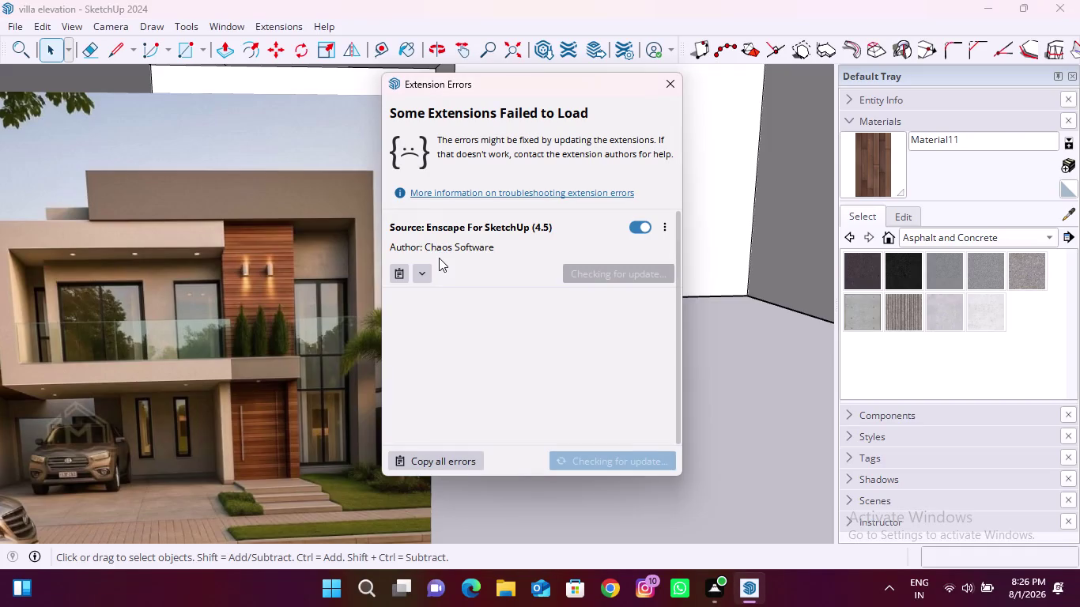
Dismiss the extension errors notice and zoom out to show the whole villa and its wooden door.
click(668, 77)
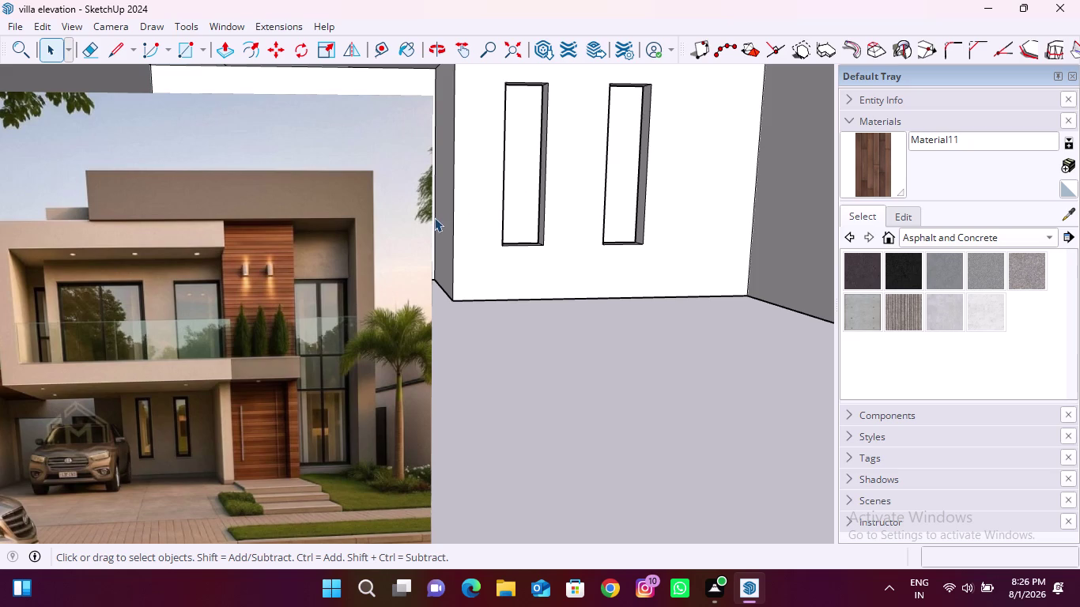
scroll(down, 3)
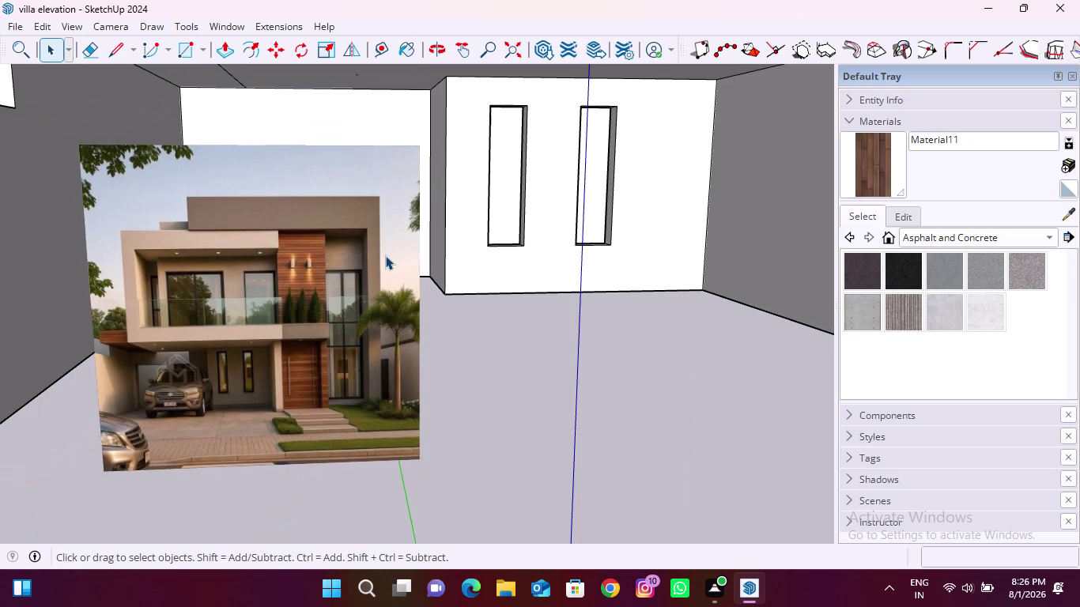
scroll(down, 3)
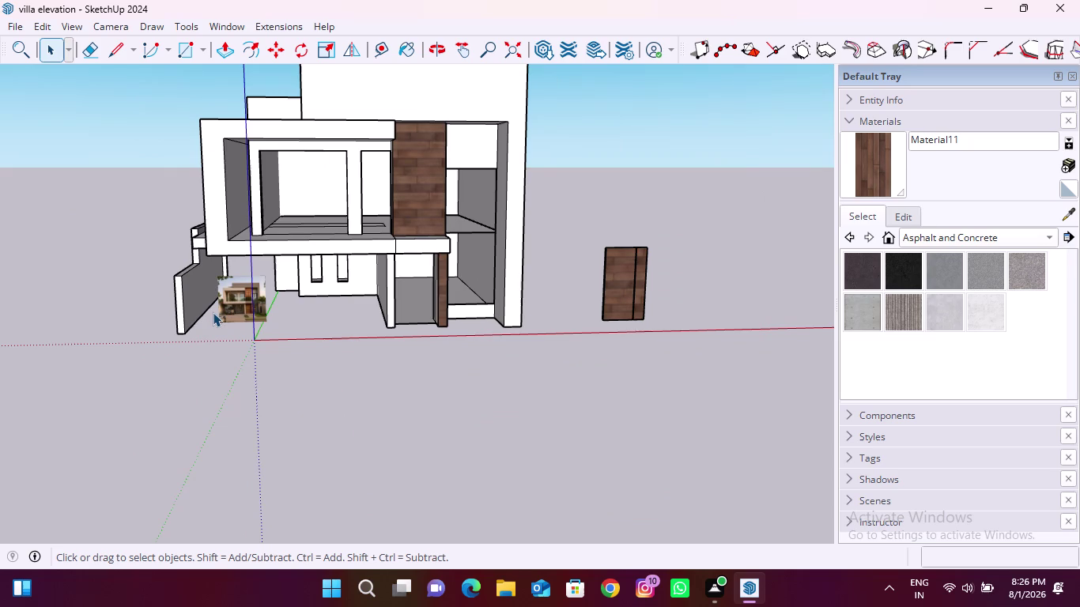
click(219, 24)
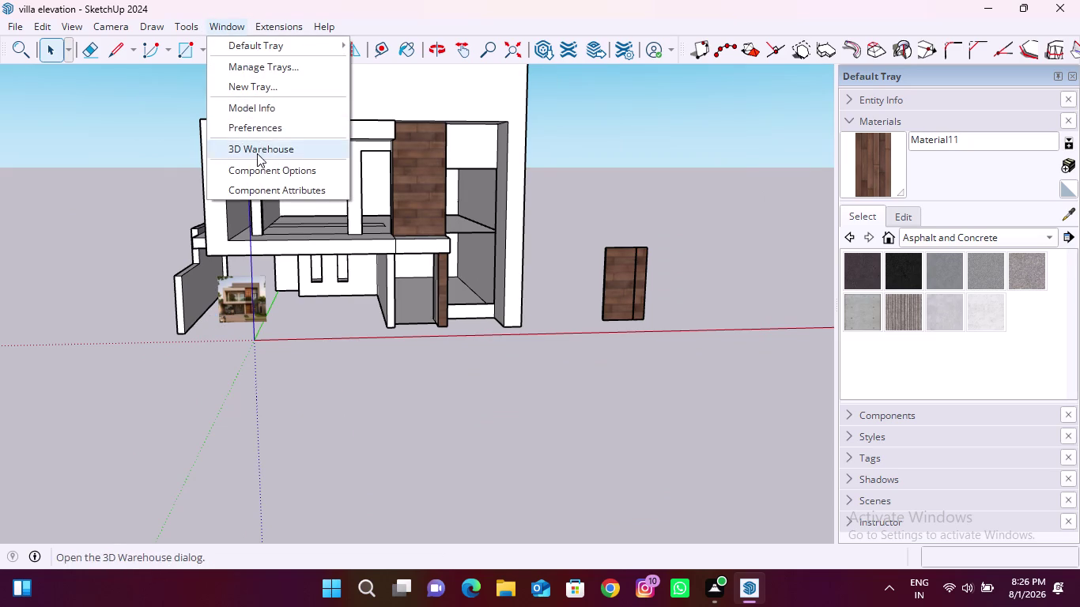
Search the 3D Warehouse library for 'handles'.
click(257, 153)
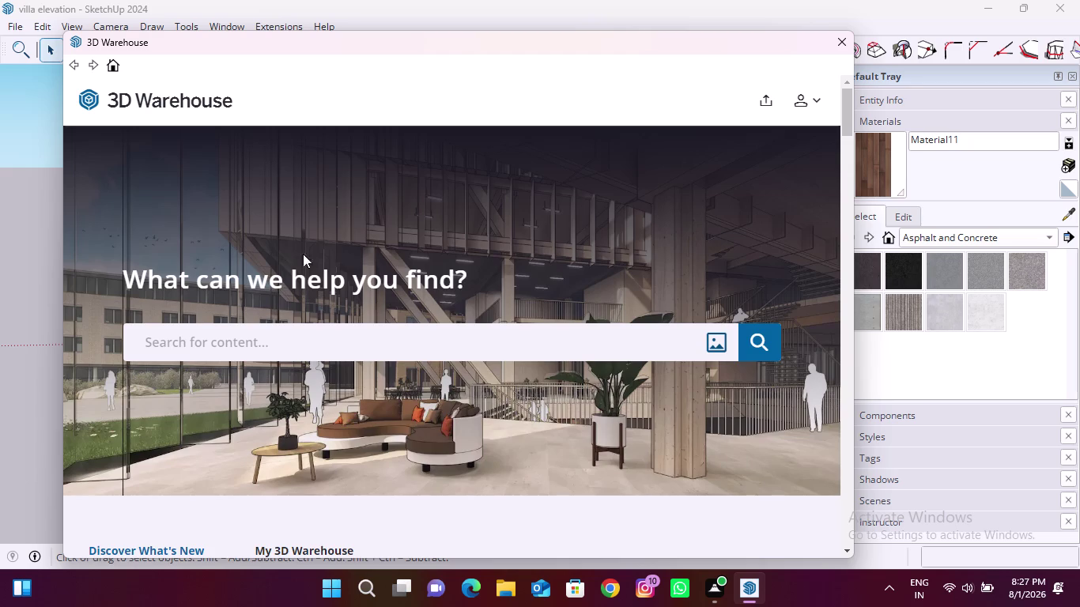
click(310, 341)
text(ha)
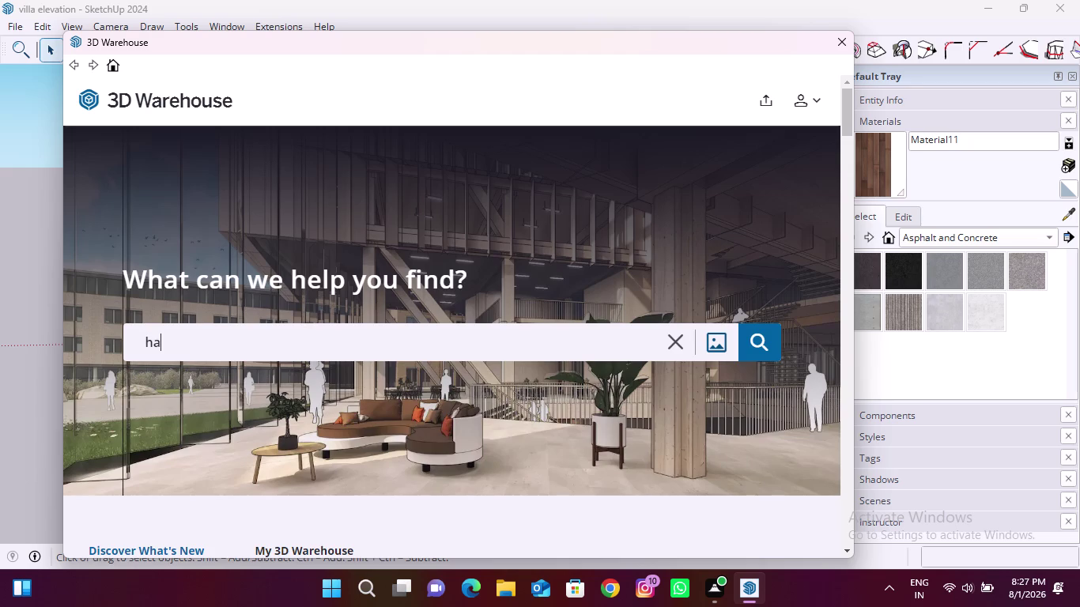
text(ndles)
key(Return)
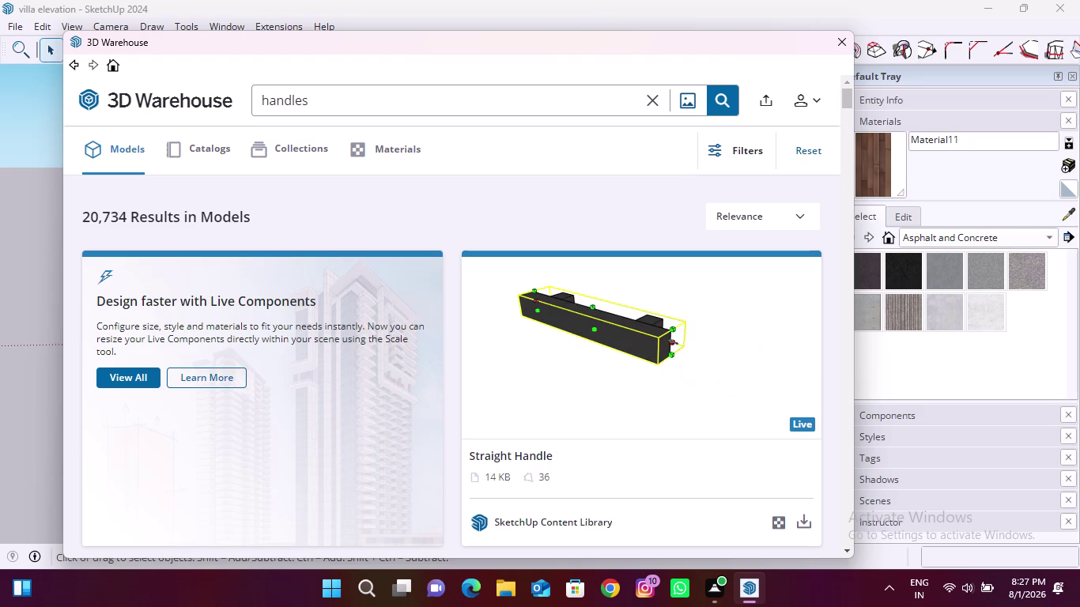
Open the handles collection from the results and download it.
scroll(down, 3)
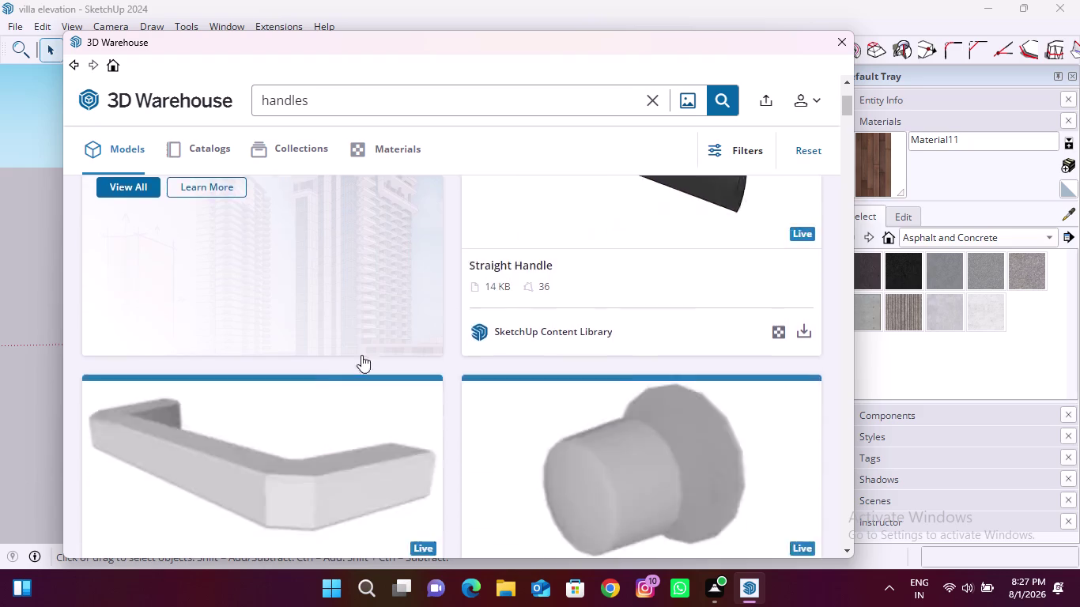
scroll(down, 3)
scroll(down, 3)
scroll(down, 3)
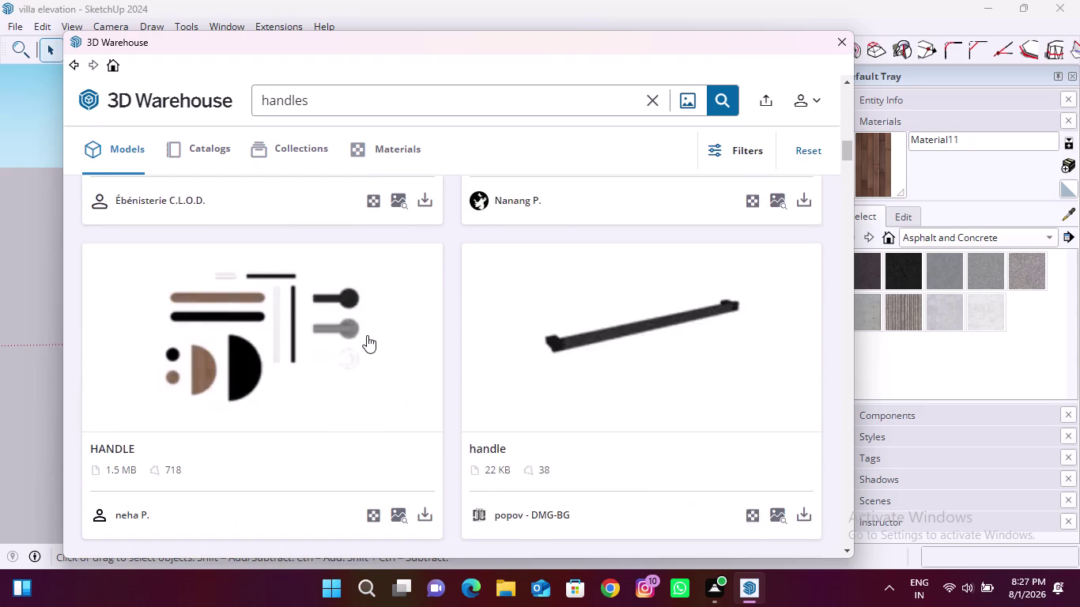
scroll(down, 3)
click(630, 372)
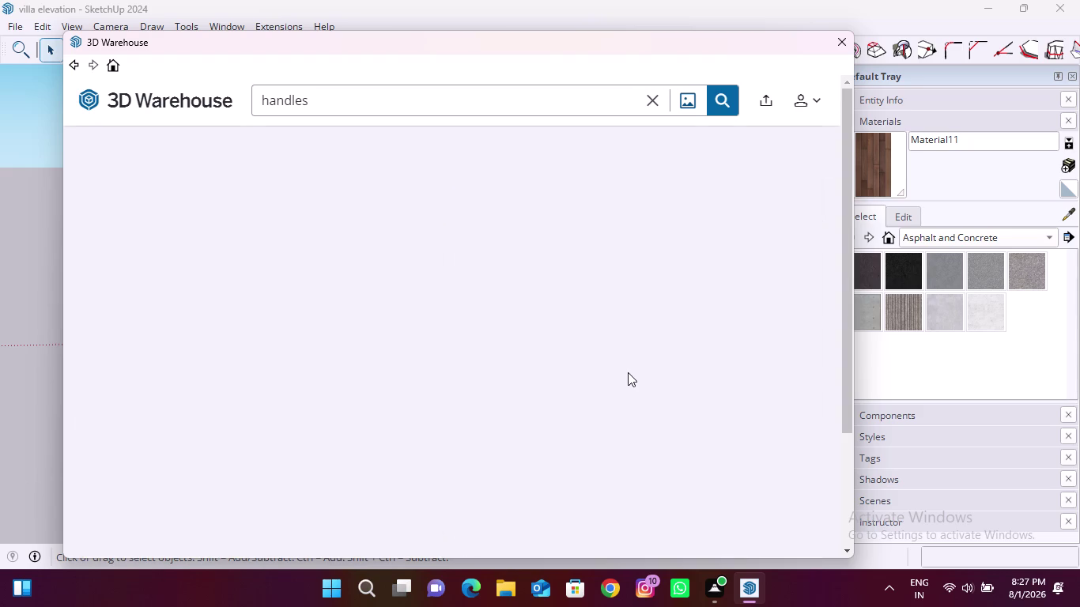
scroll(down, 3)
click(714, 355)
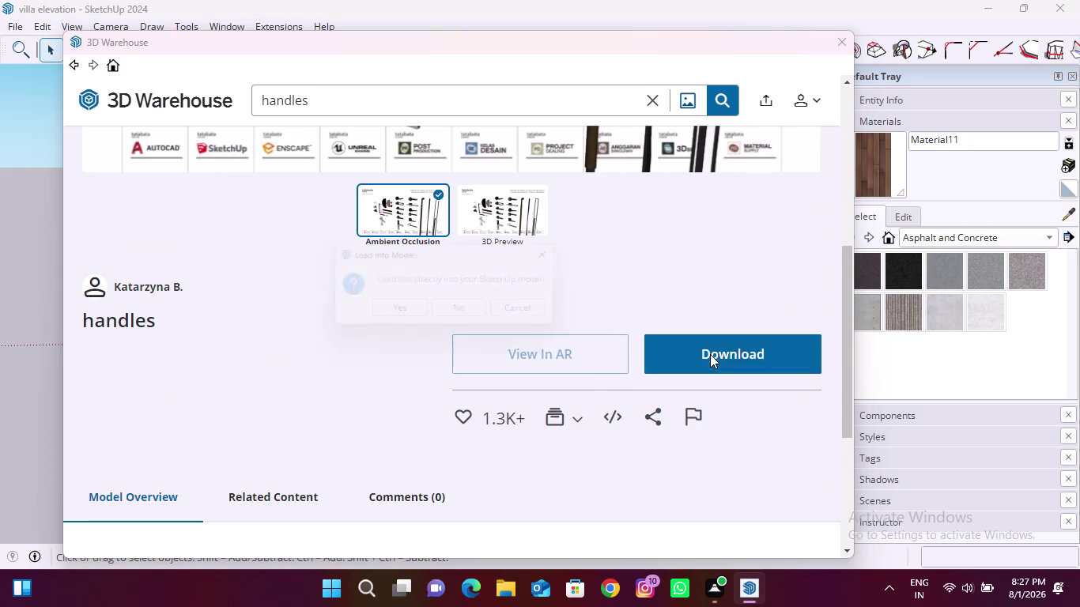
click(408, 314)
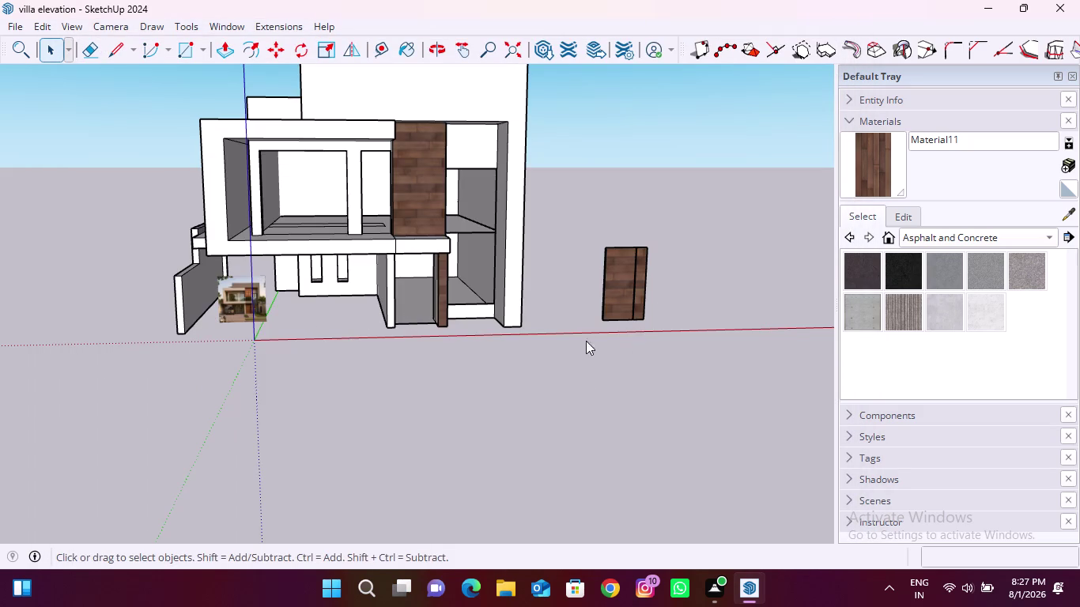
scroll(down, 3)
scroll(down, 3)
scroll(down, 3)
scroll(down, 3)
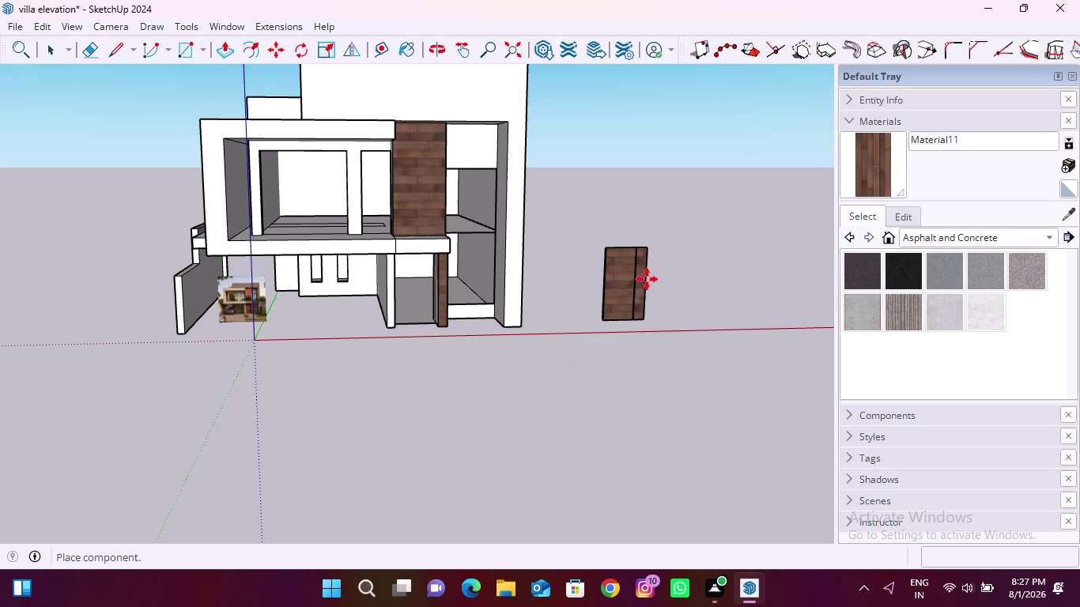
scroll(down, 3)
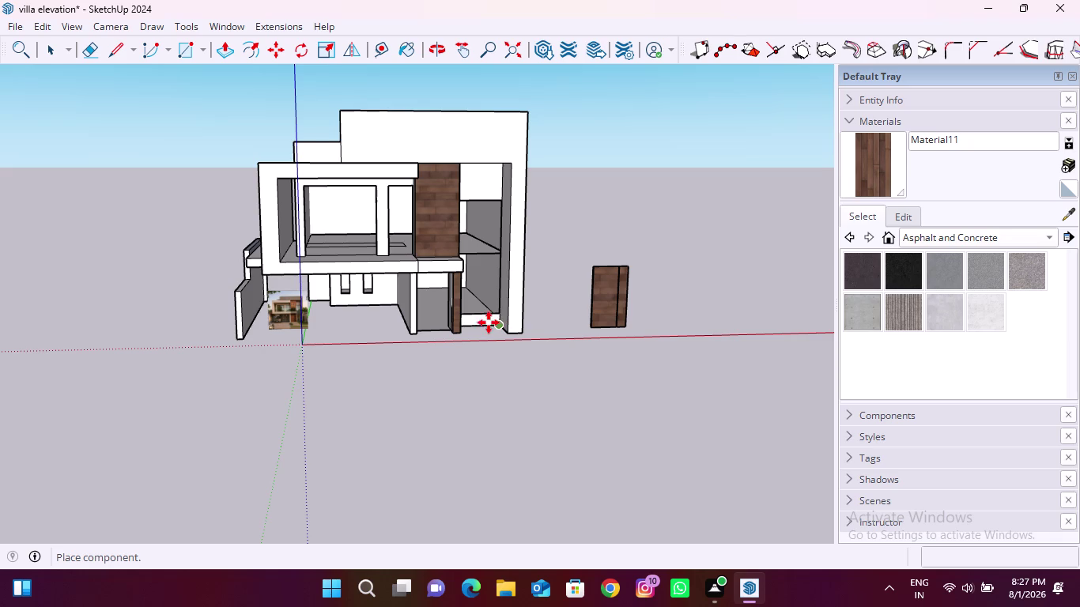
scroll(down, 3)
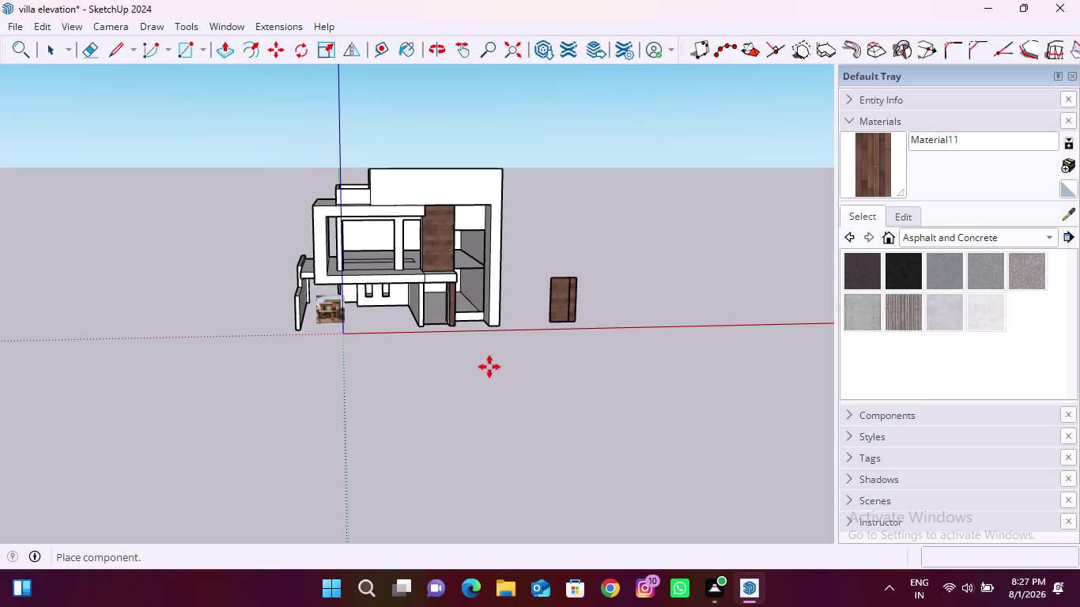
scroll(down, 3)
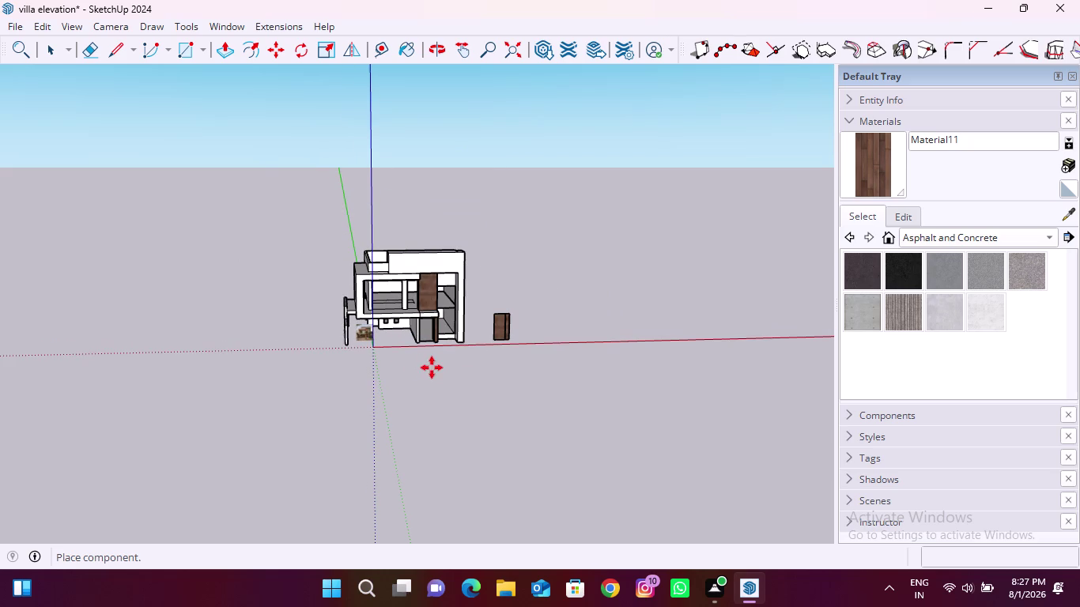
click(212, 21)
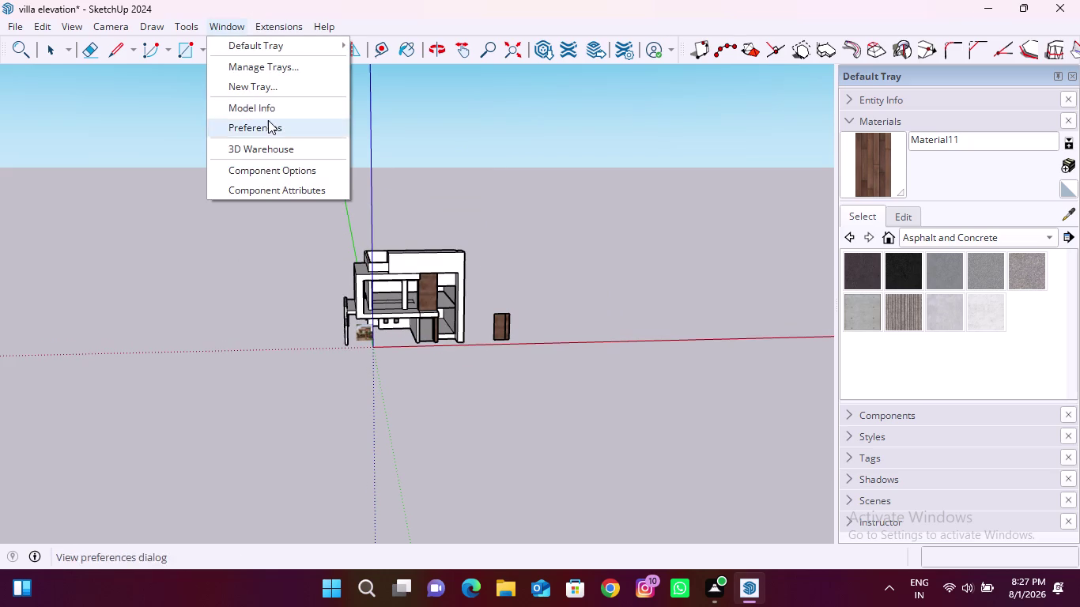
Reopen 3D Warehouse and load the handles model set straight into the villa model.
click(277, 108)
click(696, 124)
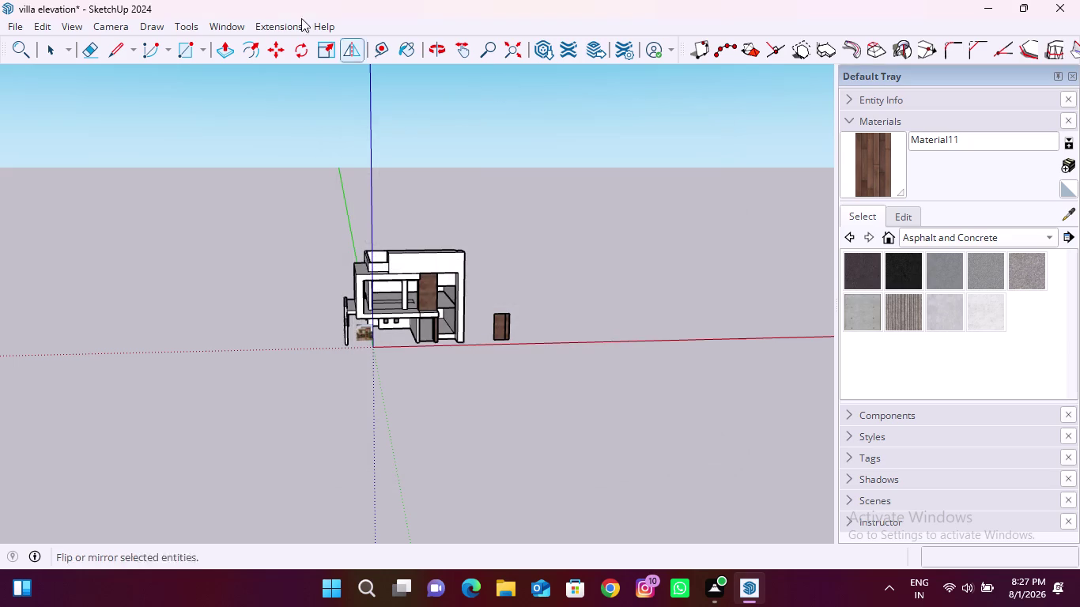
click(216, 21)
click(265, 149)
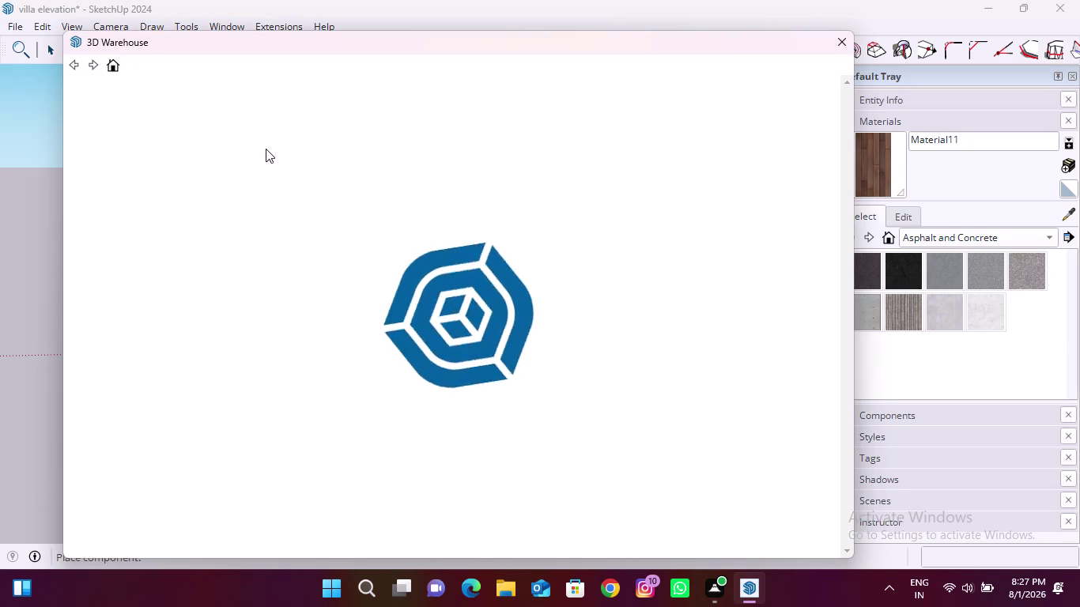
scroll(down, 3)
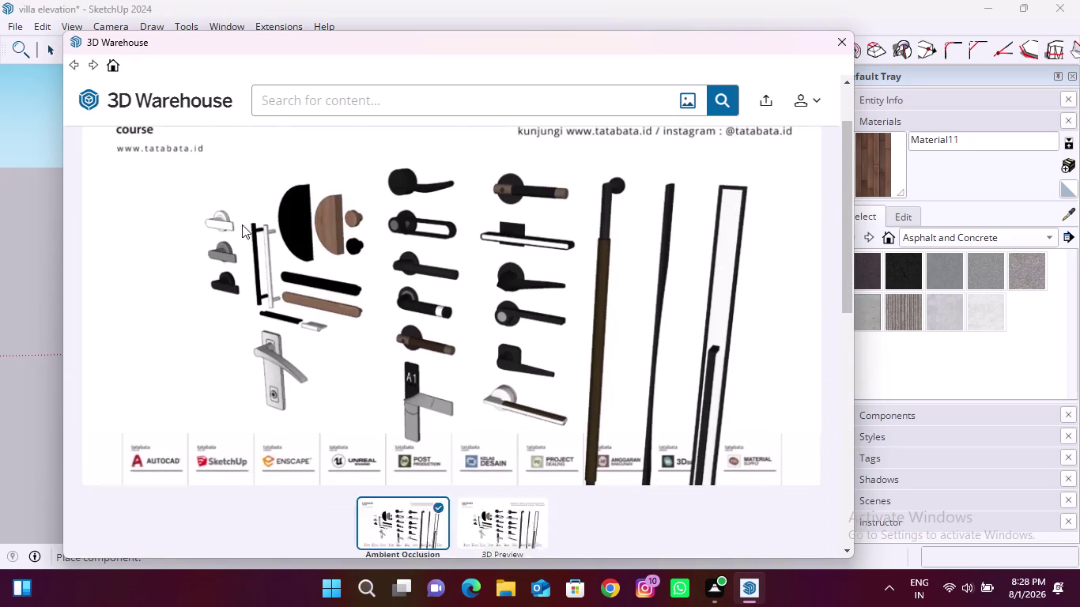
click(686, 344)
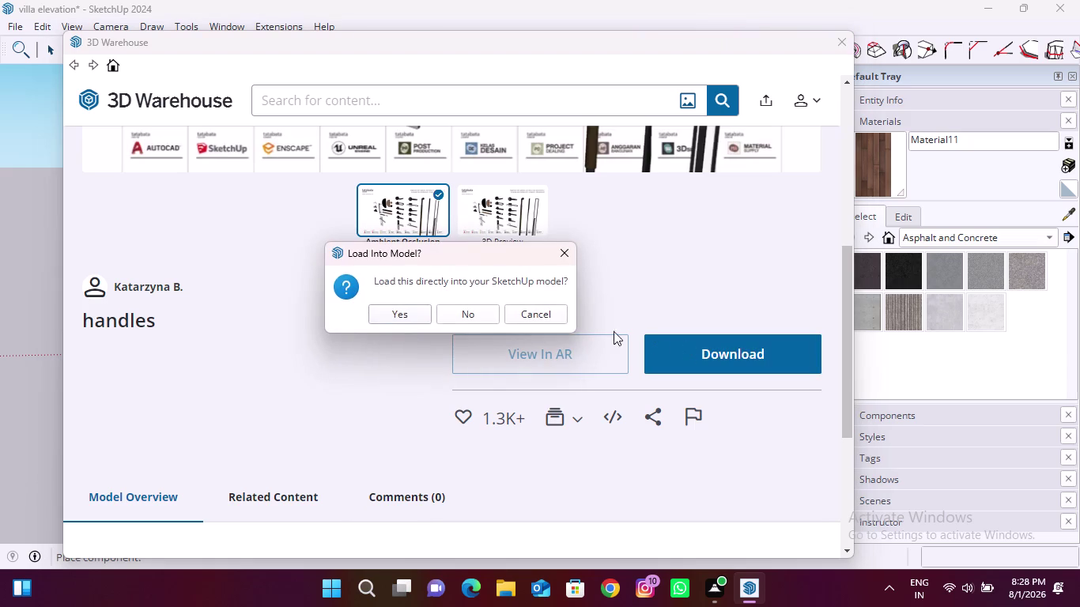
click(392, 308)
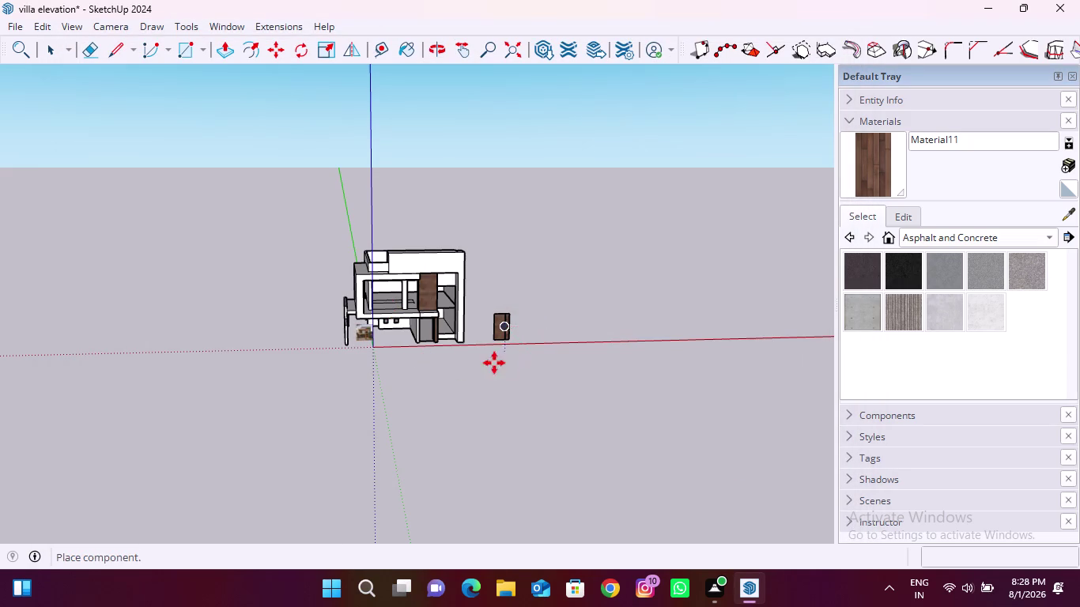
Orbit the view around the villa to see its side.
scroll(up, 3)
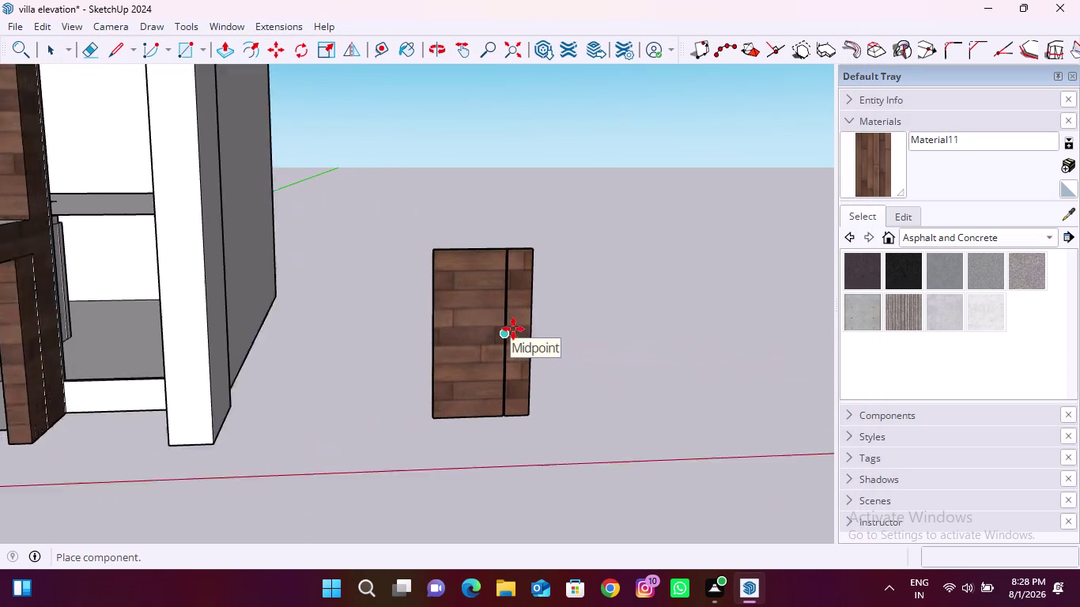
key(Escape)
scroll(down, 3)
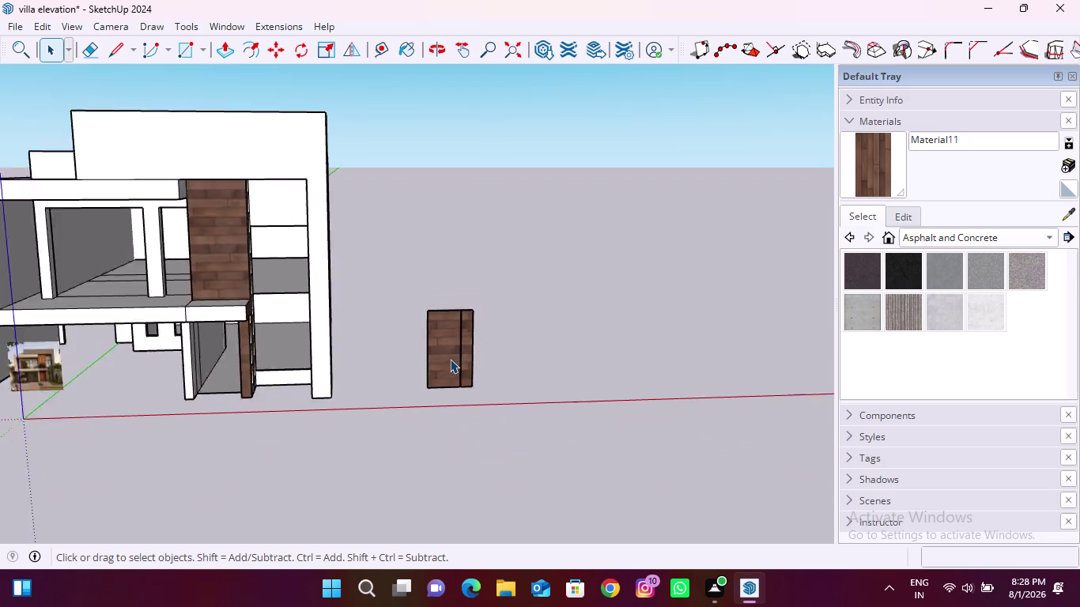
scroll(down, 3)
middle_drag(205, 364, 224, 337)
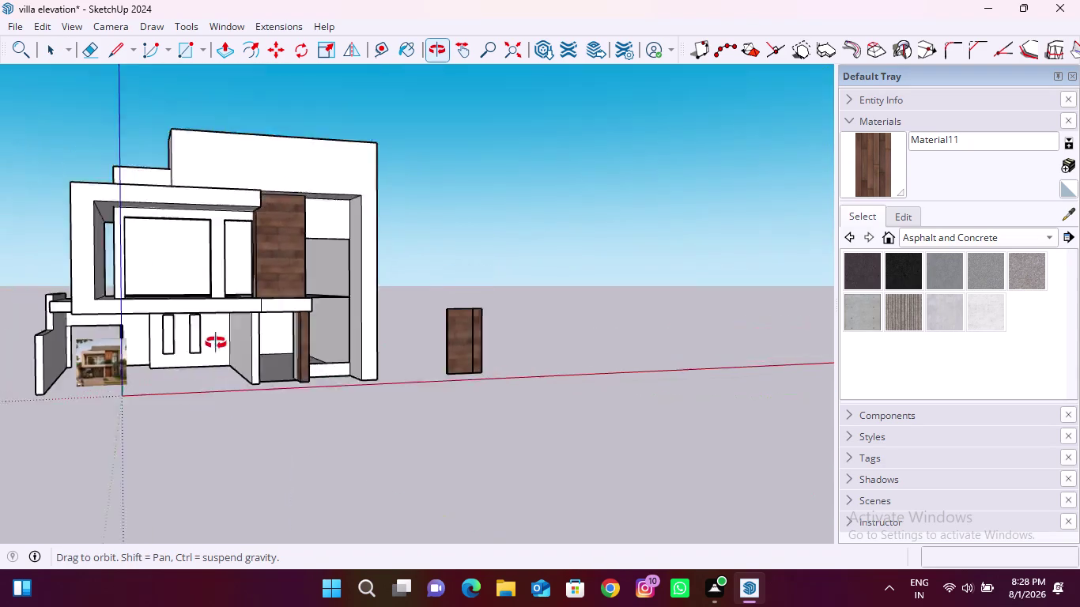
middle_drag(225, 338, 172, 373)
Use the Window menu to bring up and close extra panels, then reopen the menu.
click(232, 30)
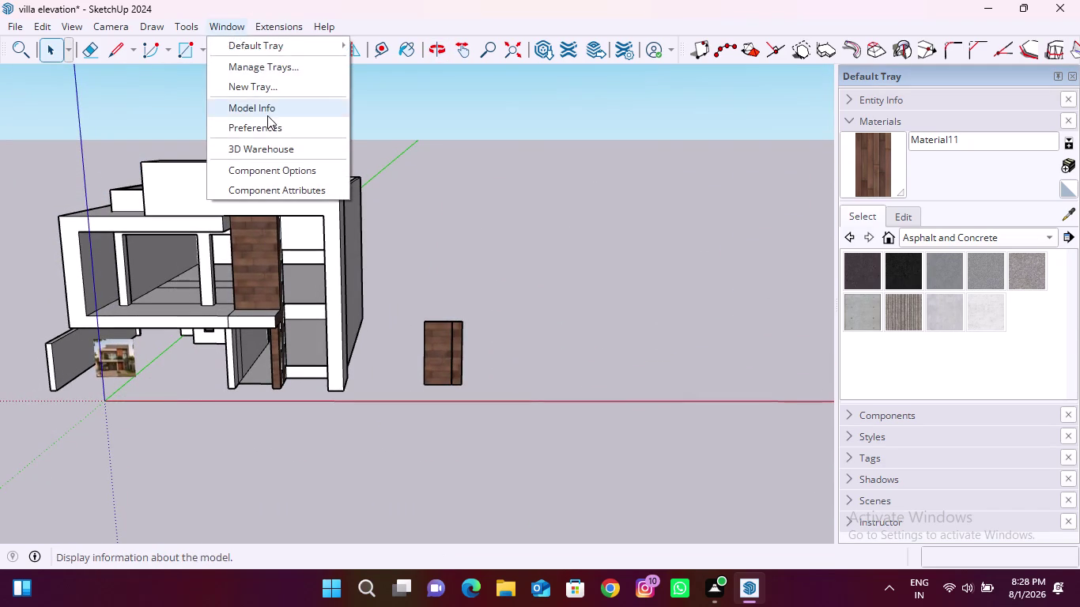
click(268, 116)
click(721, 134)
click(714, 131)
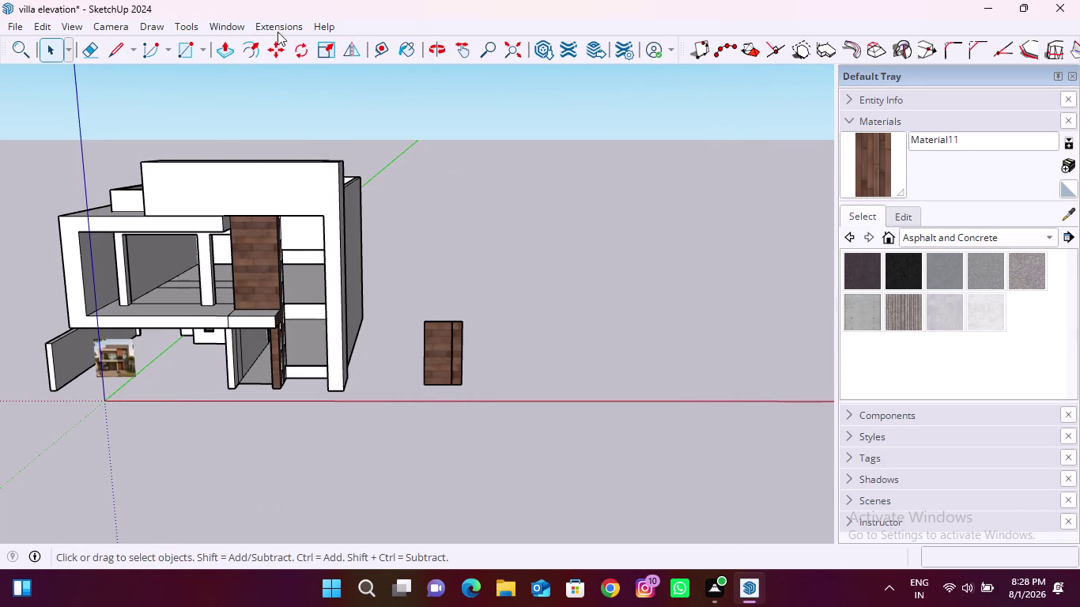
click(231, 28)
Open 3D Warehouse and search for 'handles'.
click(255, 145)
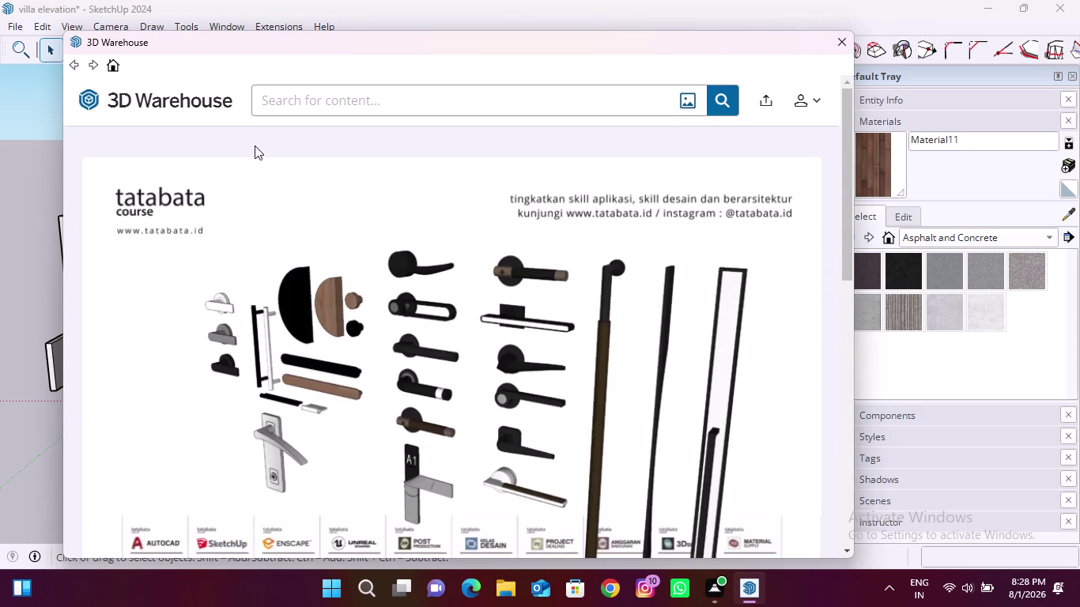
scroll(down, 3)
scroll(down, 3)
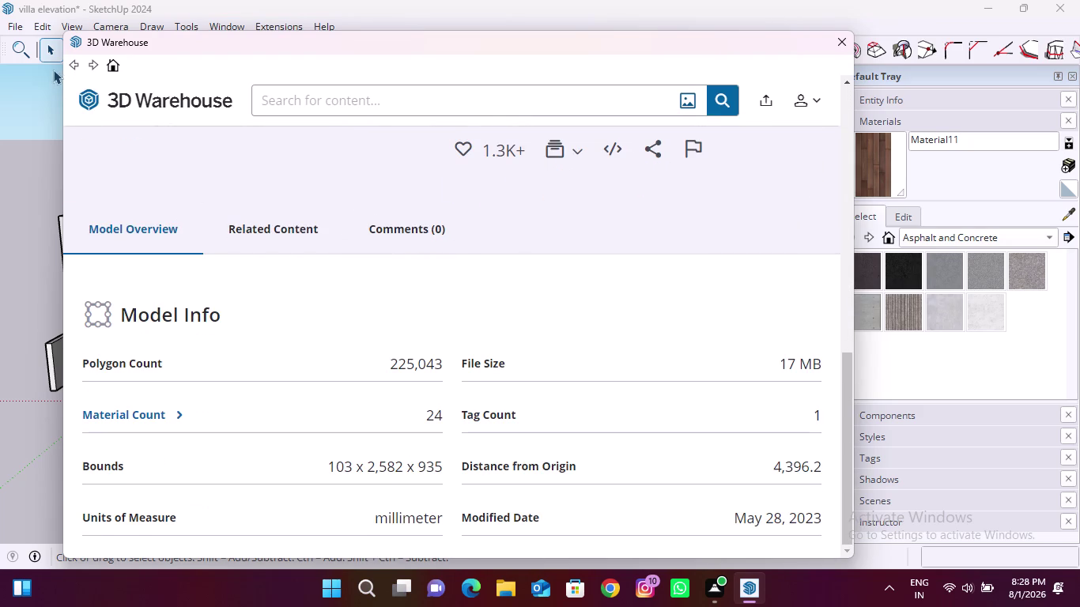
click(72, 62)
scroll(up, 3)
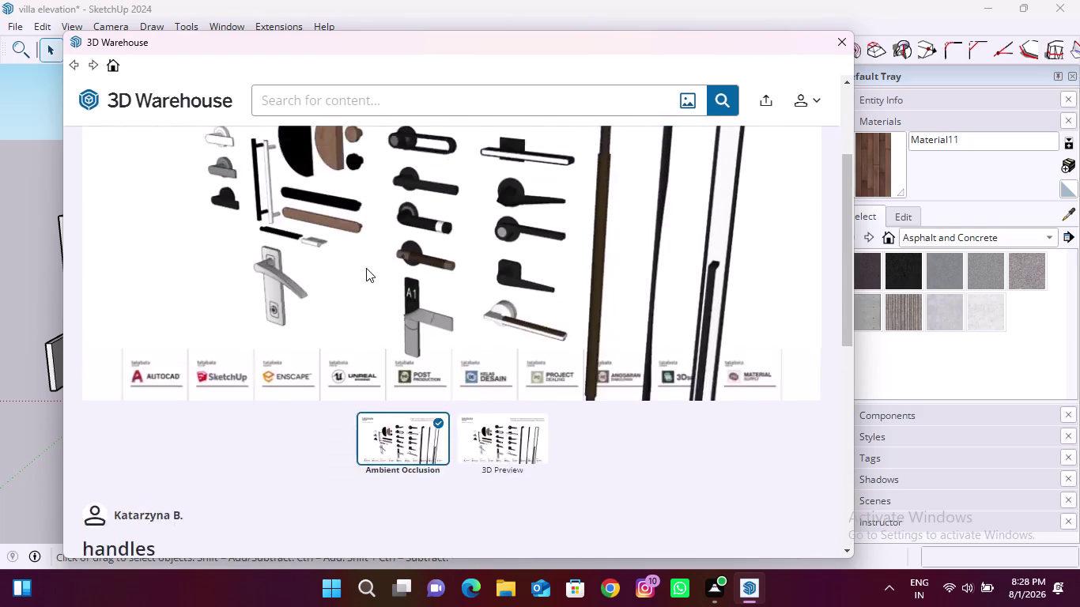
scroll(up, 3)
triple_click(72, 67)
double_click(72, 66)
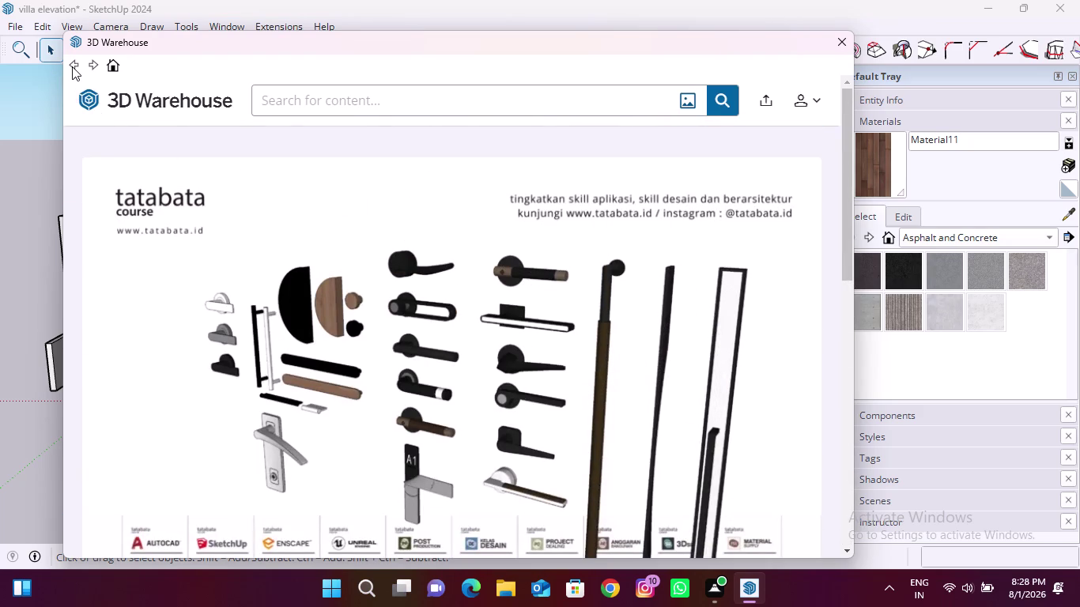
scroll(down, 3)
click(324, 92)
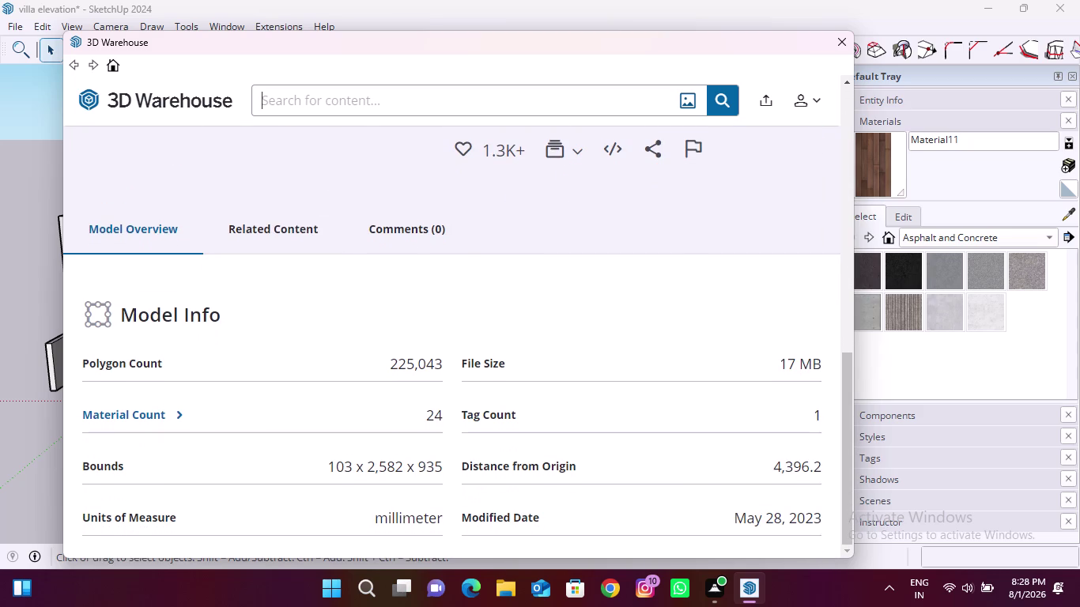
text(han)
text(dle)
key(s)
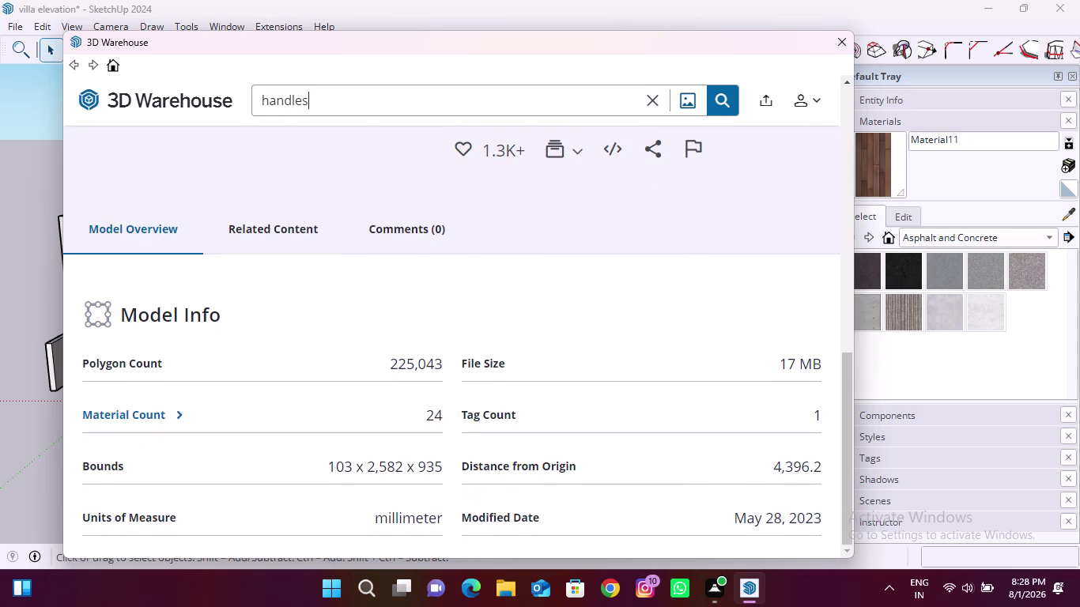
key(Return)
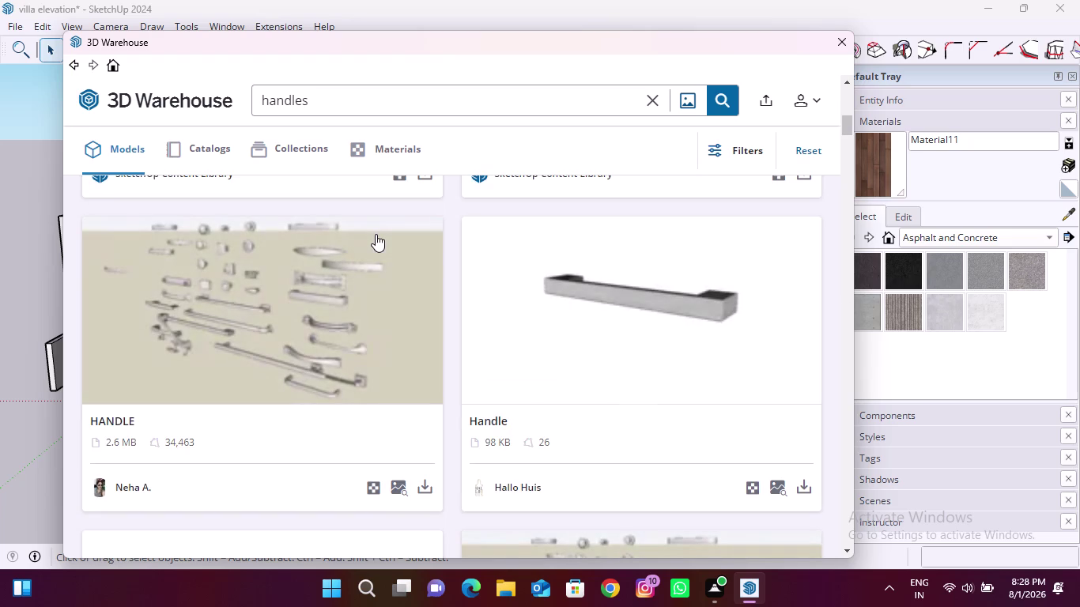
Browse the handles results and open the ring-shaped 'Handle' model by Zeta.
scroll(down, 3)
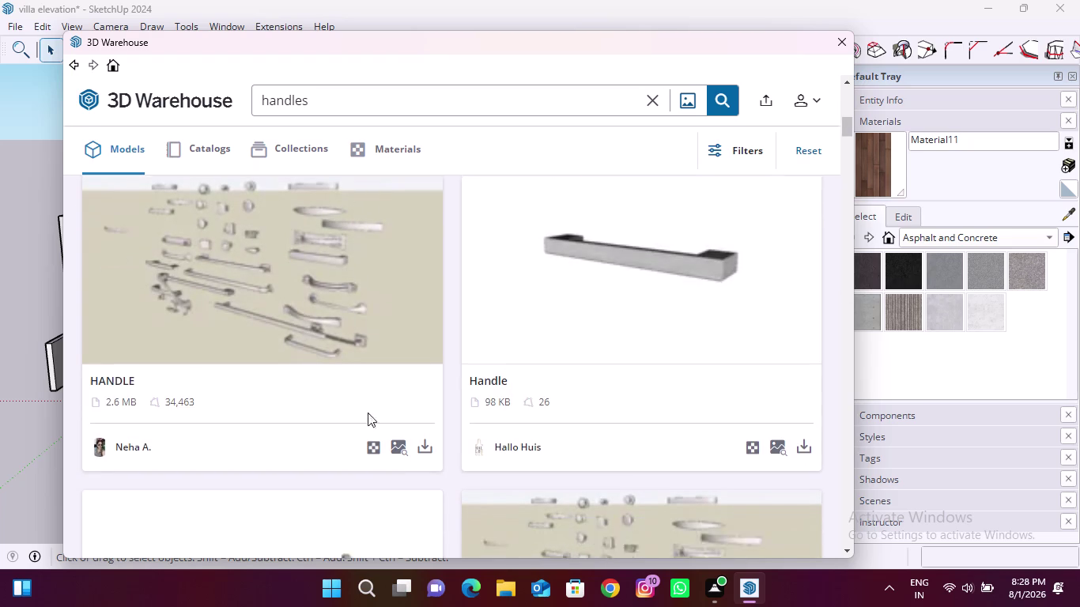
scroll(up, 3)
scroll(up, 3)
scroll(down, 3)
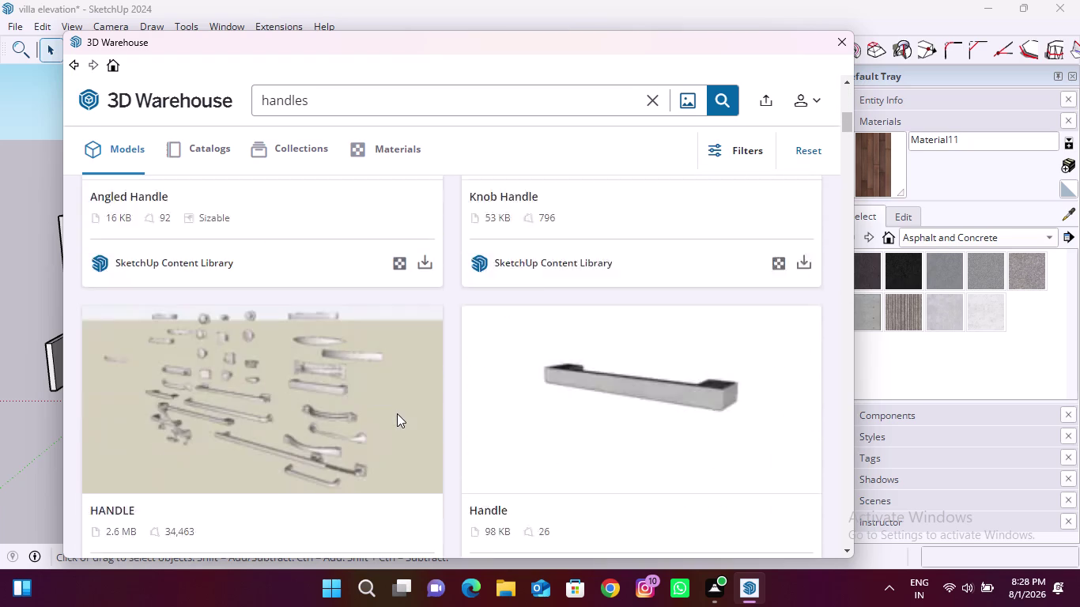
scroll(down, 3)
scroll(down, 3)
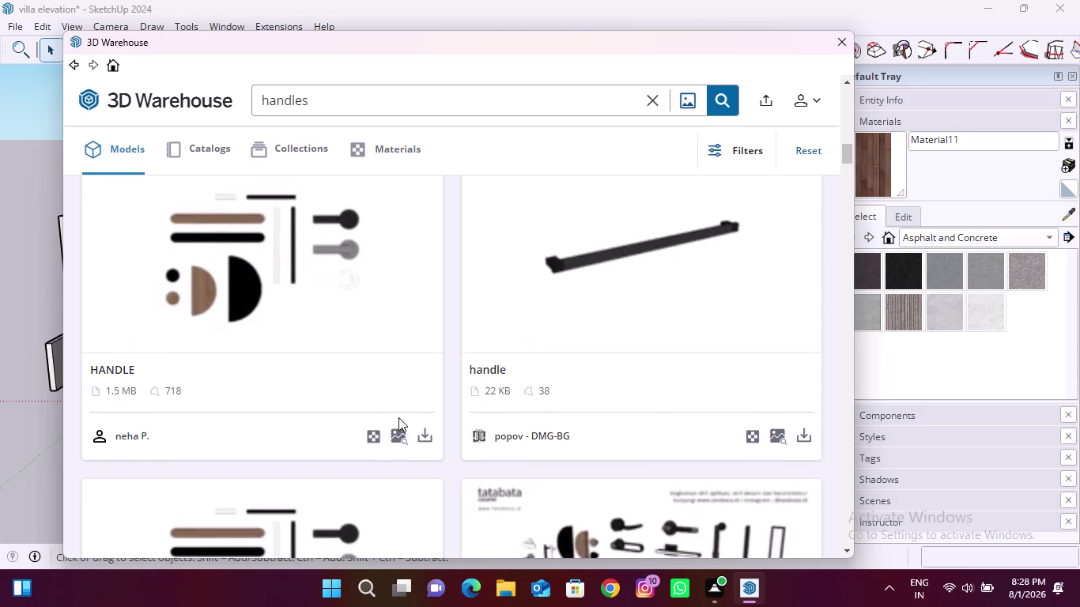
scroll(down, 3)
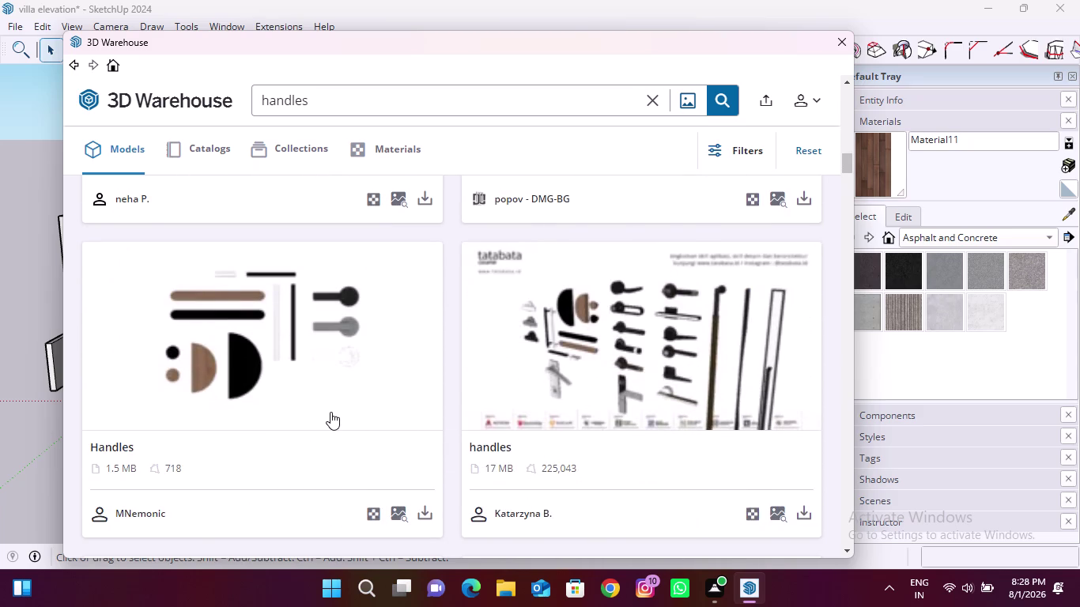
scroll(down, 3)
scroll(down, 3)
scroll(down, 3)
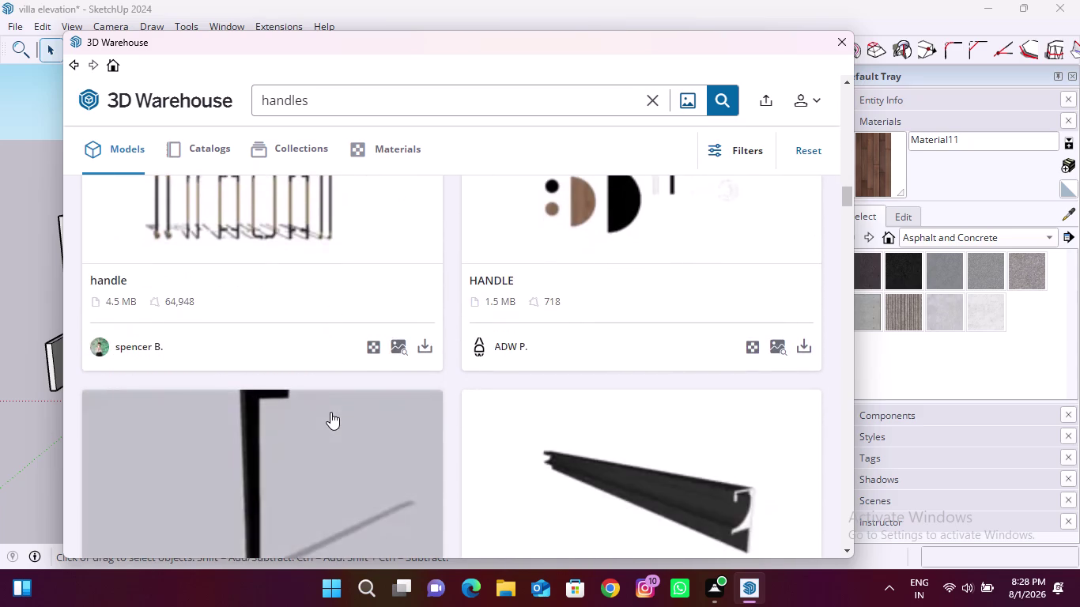
scroll(down, 3)
scroll(up, 3)
scroll(down, 3)
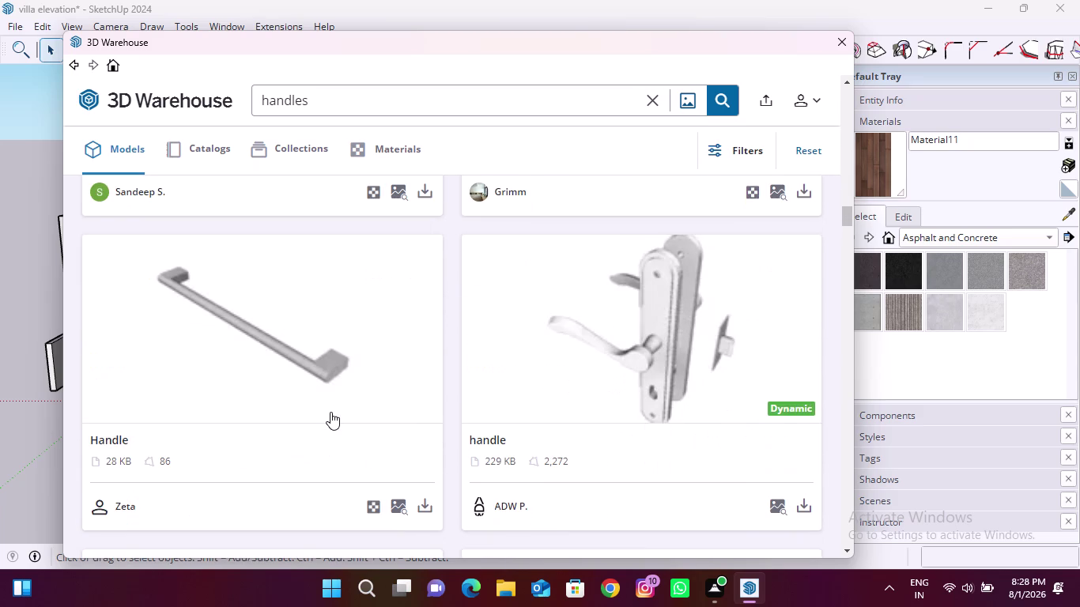
scroll(down, 3)
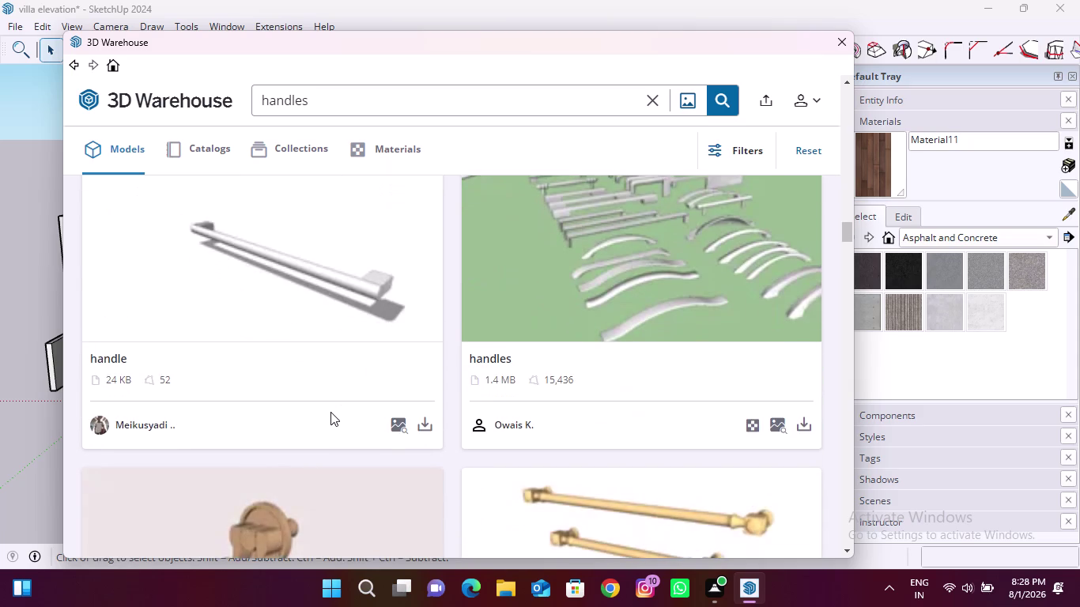
scroll(down, 3)
scroll(down, 3)
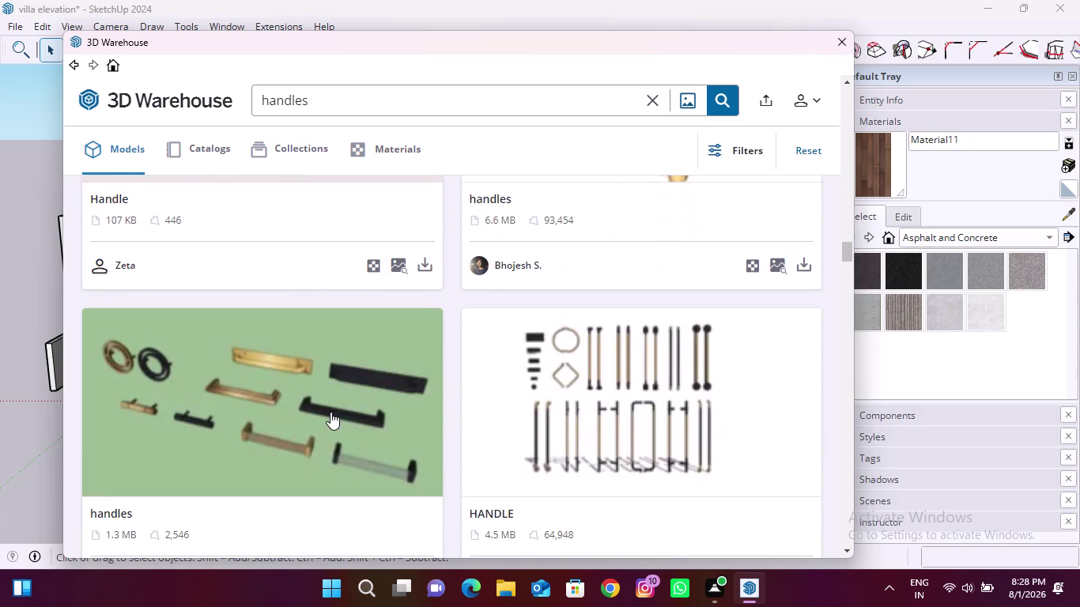
scroll(up, 3)
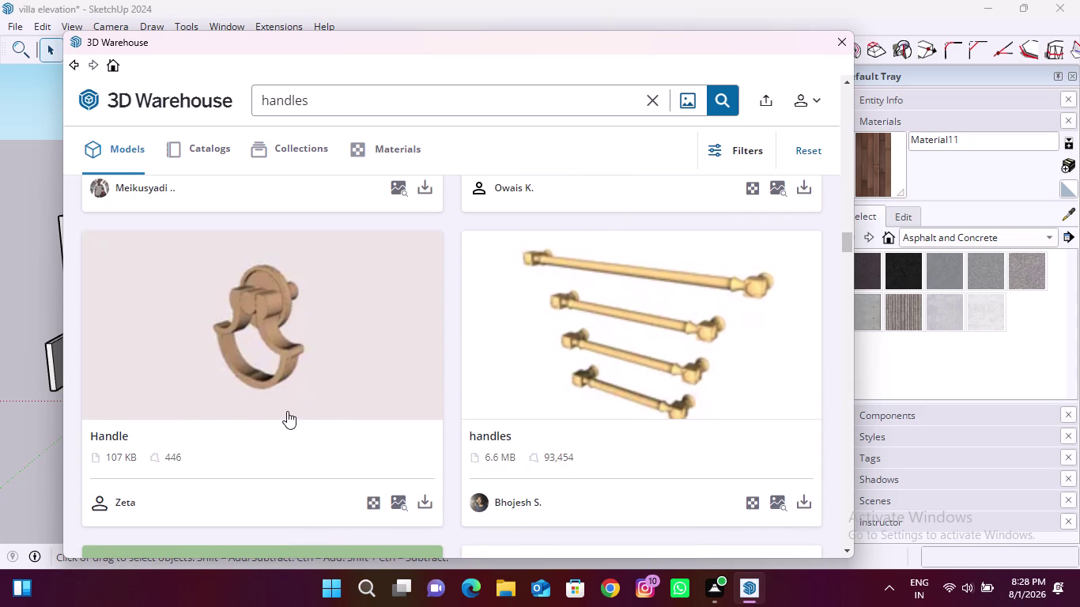
scroll(down, 3)
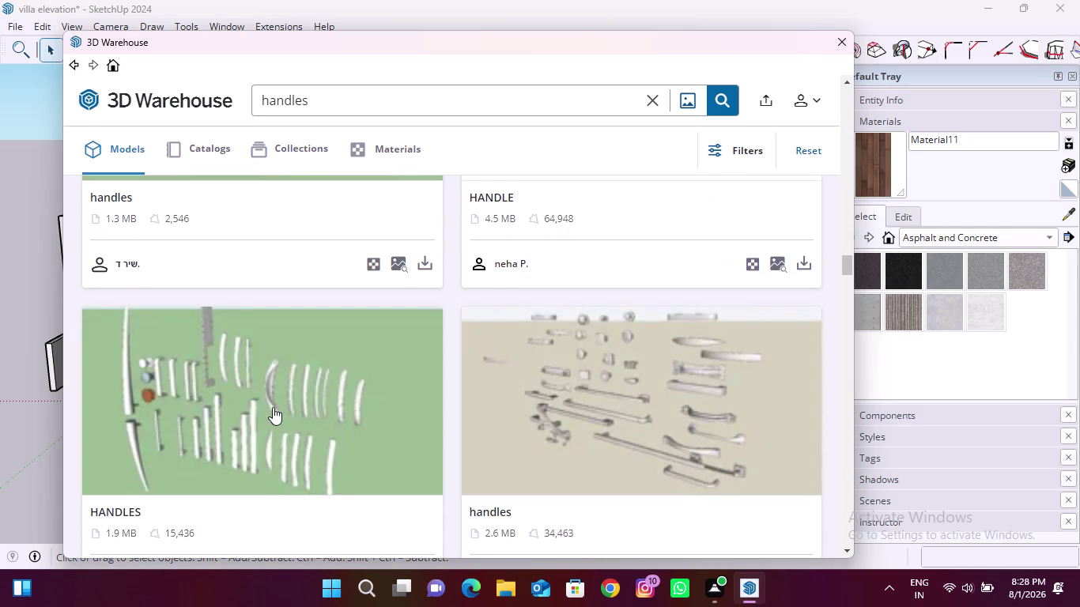
scroll(up, 3)
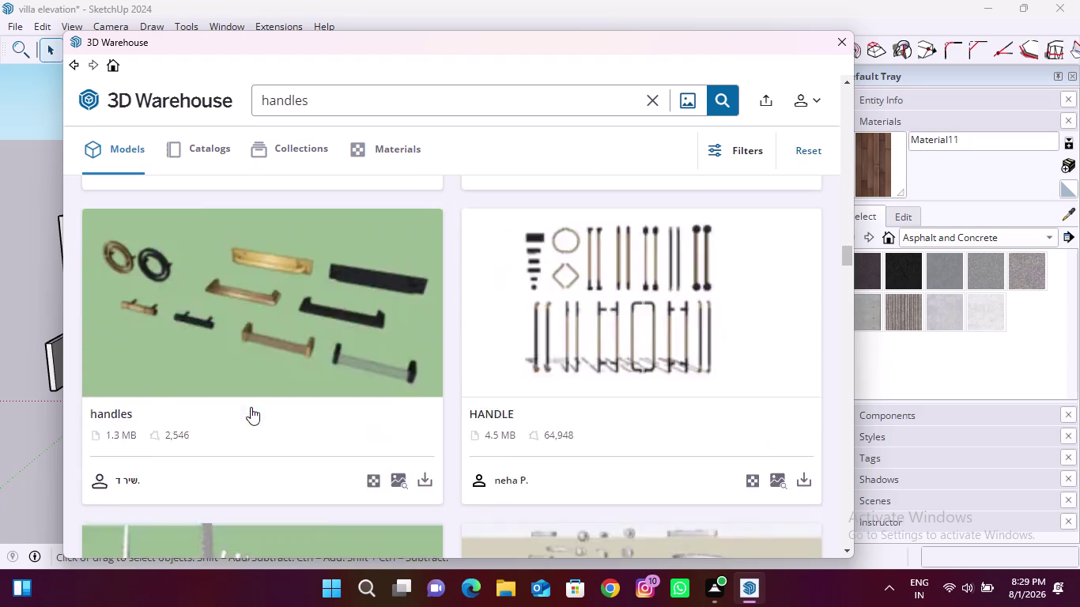
scroll(up, 3)
scroll(down, 3)
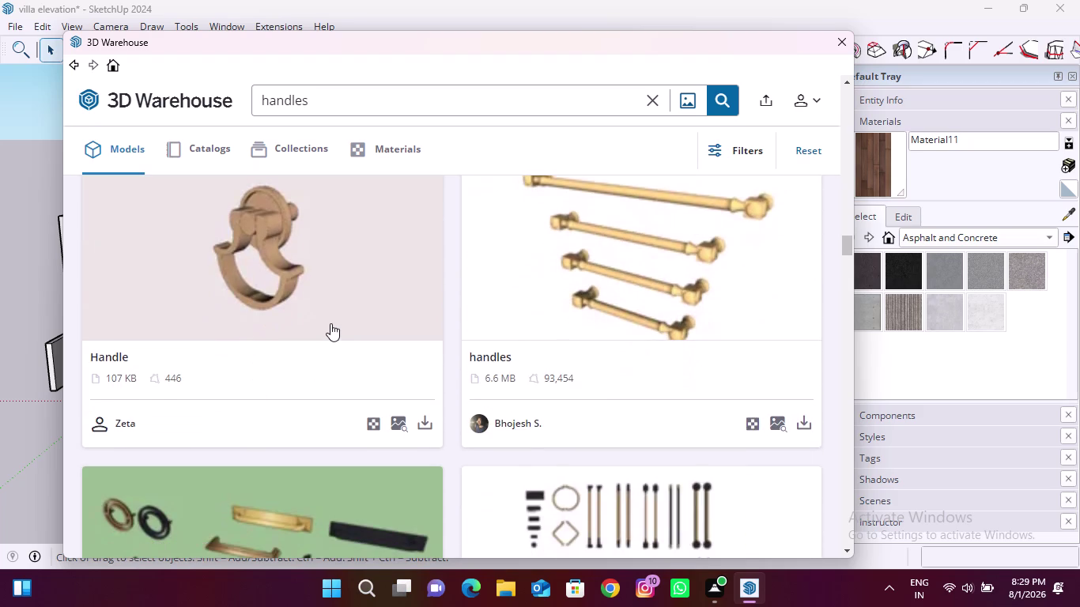
click(330, 324)
Watch and skip the unlock video, decline the subscription, and download the ring-shaped Handle.
scroll(down, 3)
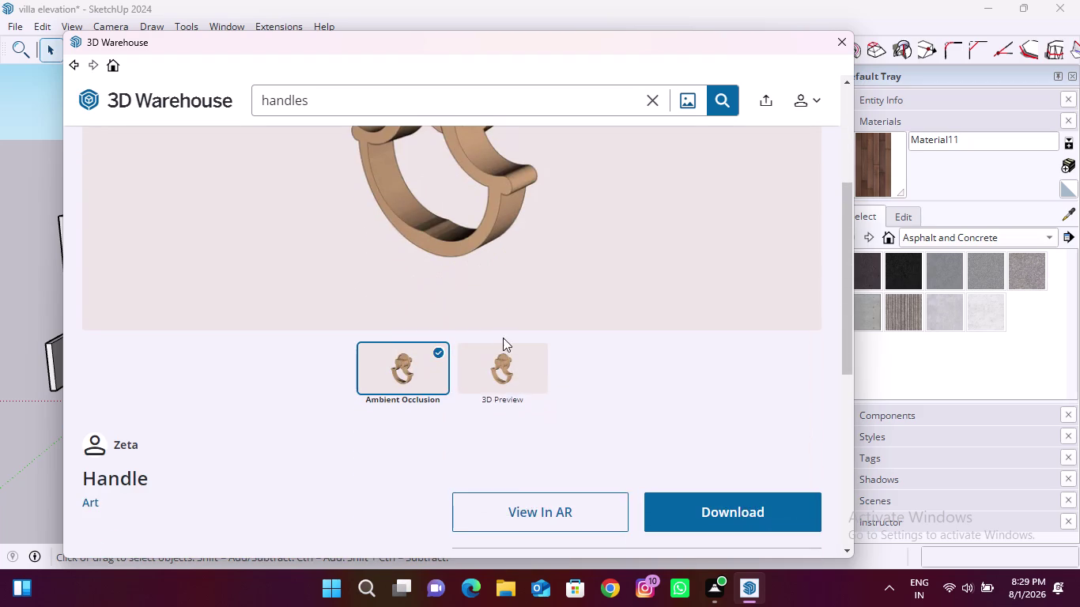
click(729, 501)
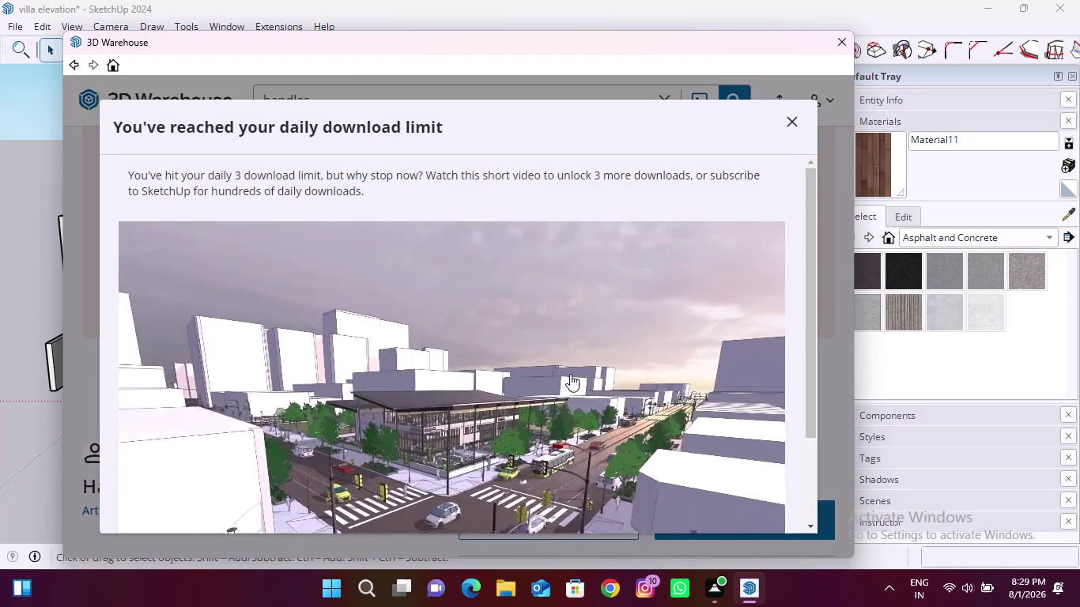
scroll(down, 3)
scroll(down, 3)
click(738, 503)
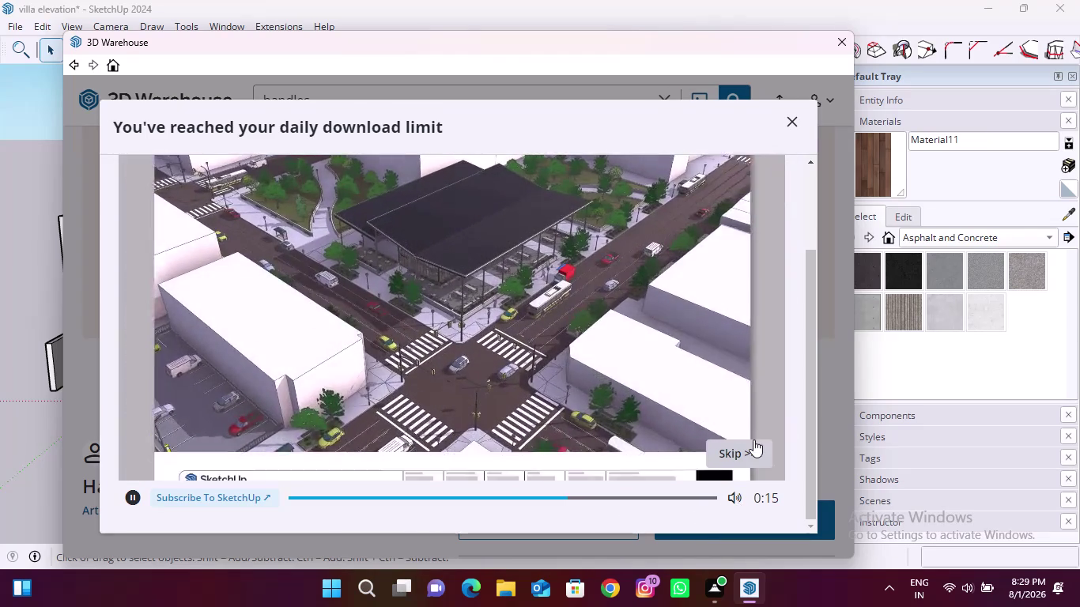
click(755, 439)
click(493, 384)
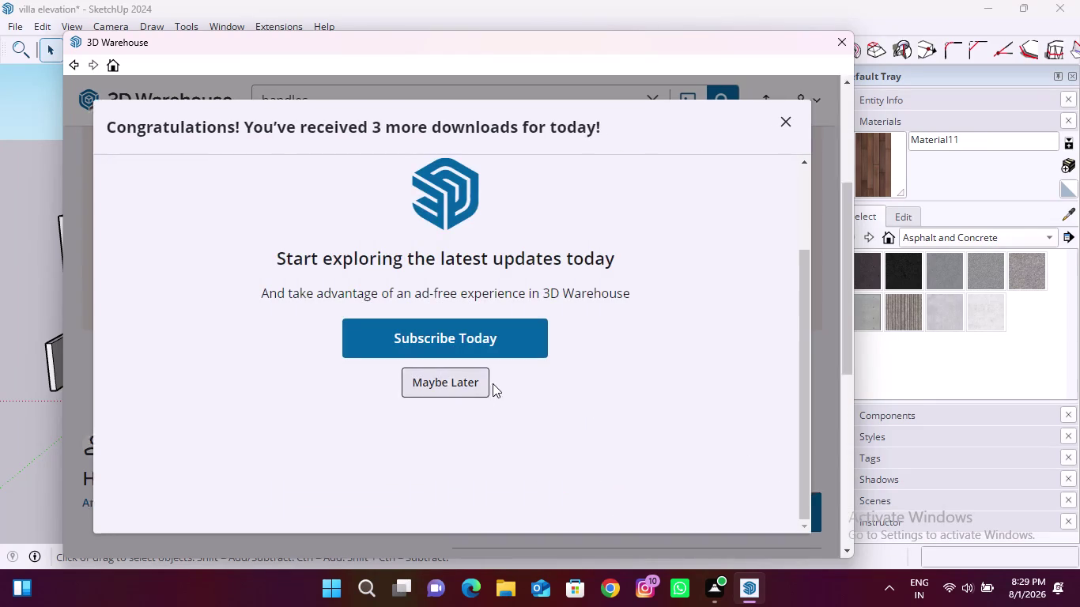
click(785, 518)
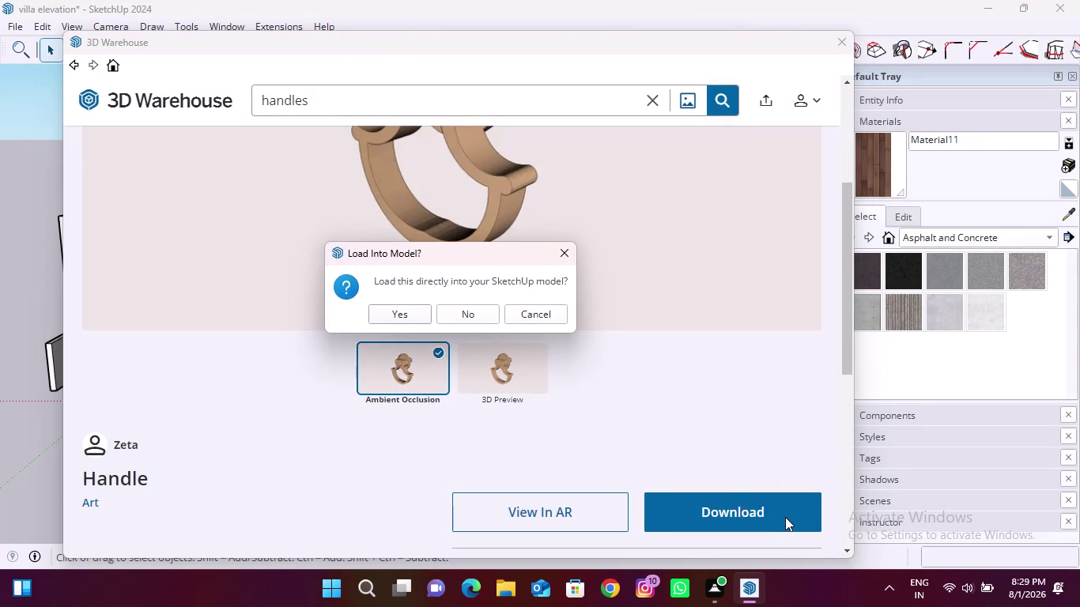
click(398, 315)
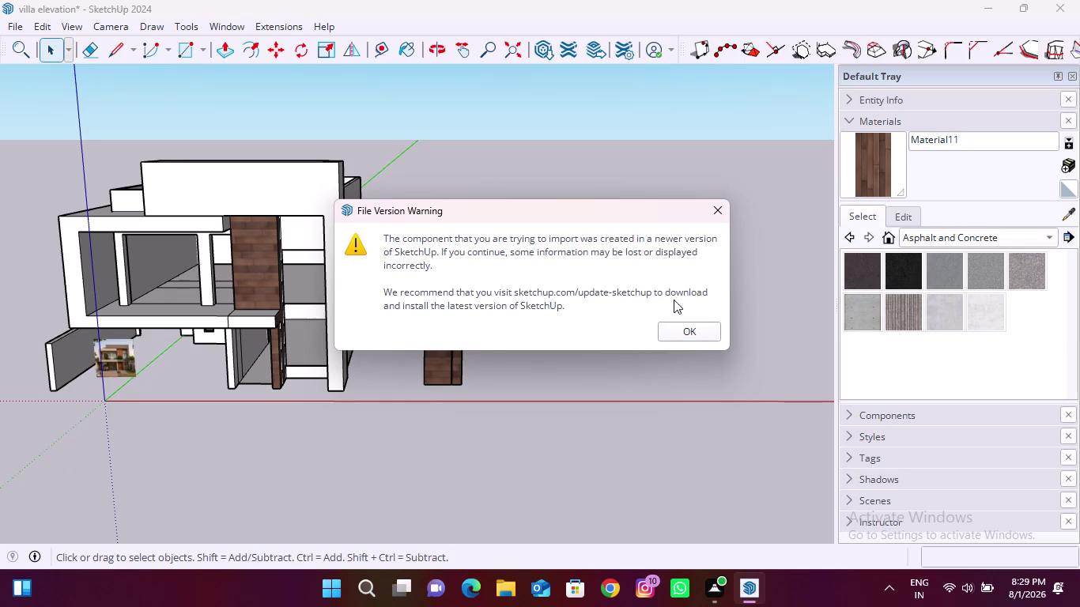
Accept the newer-version warning for the ring Handle and reopen 3D Warehouse.
click(688, 334)
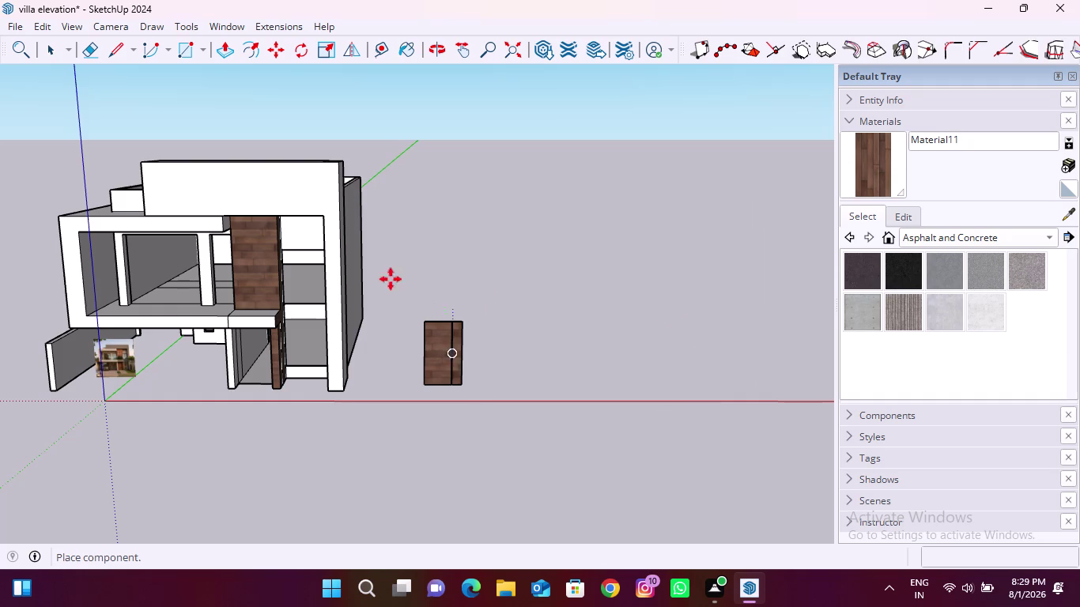
click(236, 27)
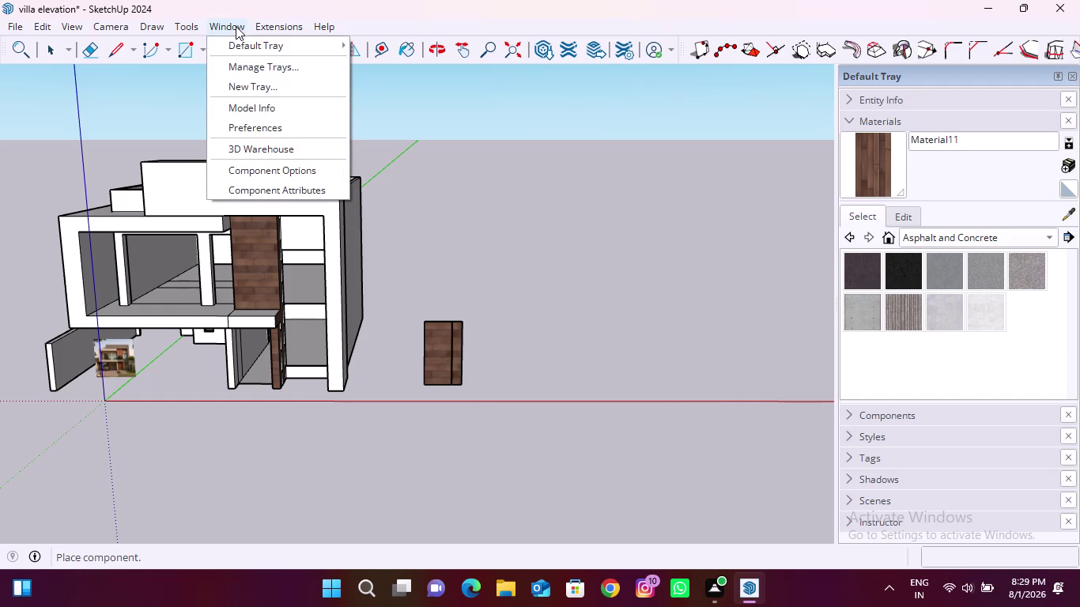
click(257, 144)
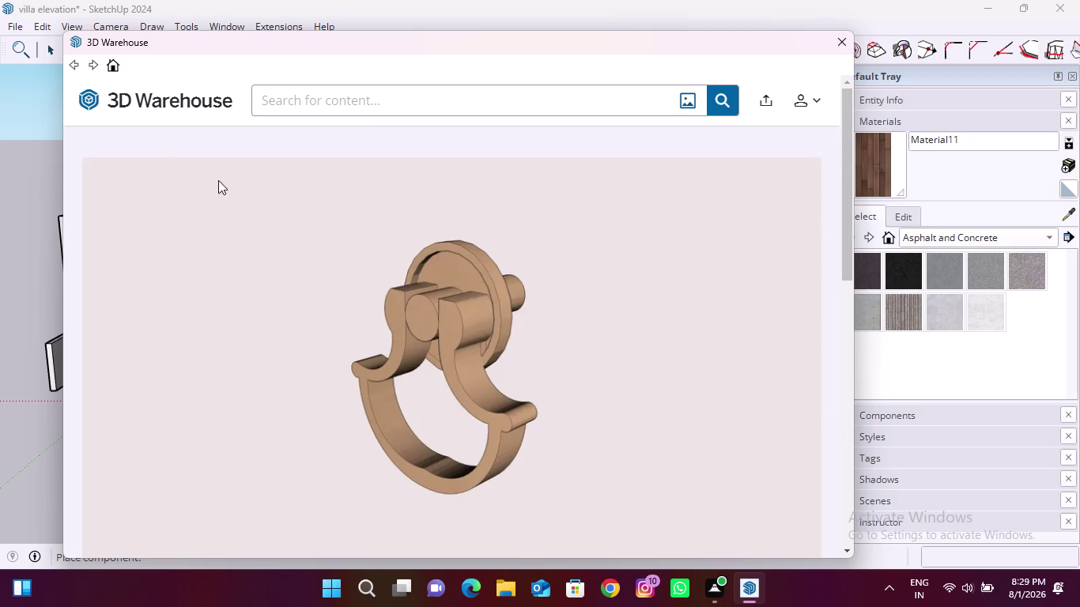
Leave the Handle model page and return to the 3D Warehouse home page.
click(67, 61)
click(72, 62)
scroll(down, 3)
scroll(up, 3)
scroll(up, 3)
triple_click(68, 63)
triple_click(67, 62)
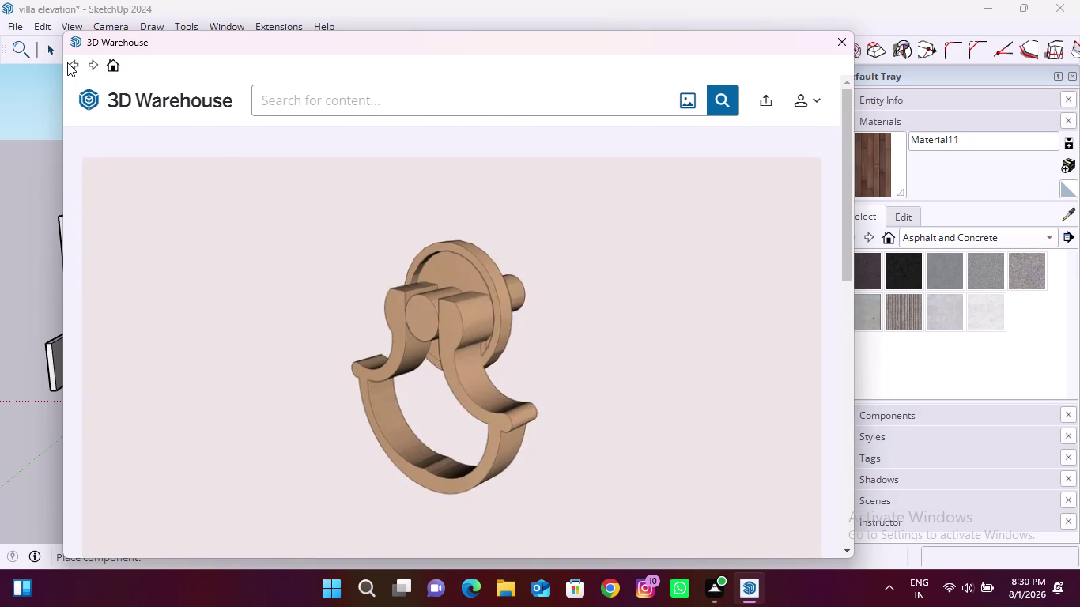
click(67, 63)
scroll(down, 3)
scroll(down, 3)
scroll(down, 3)
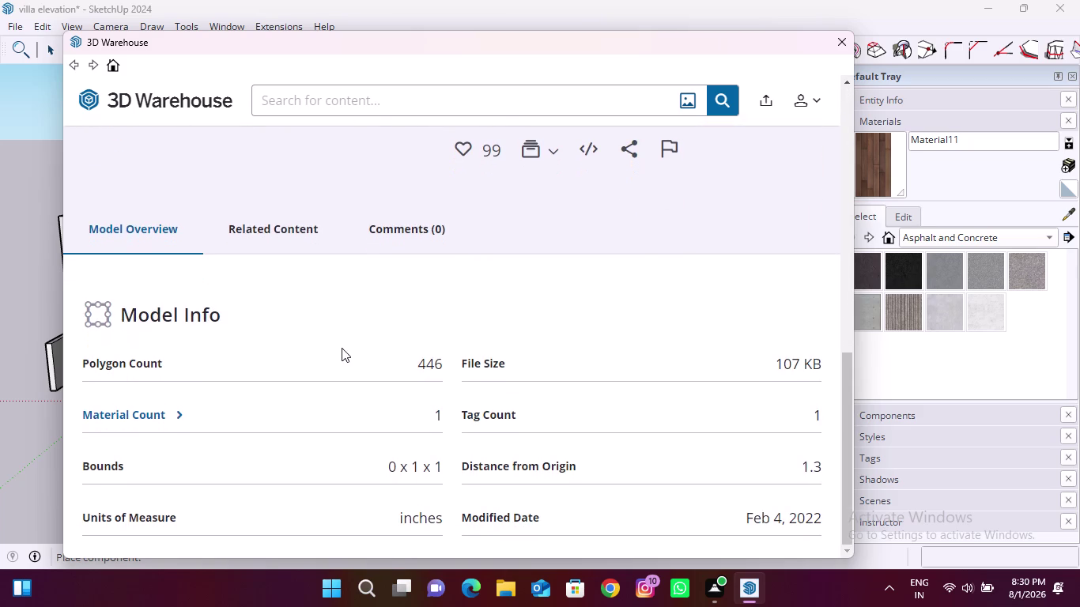
scroll(up, 3)
triple_click(76, 70)
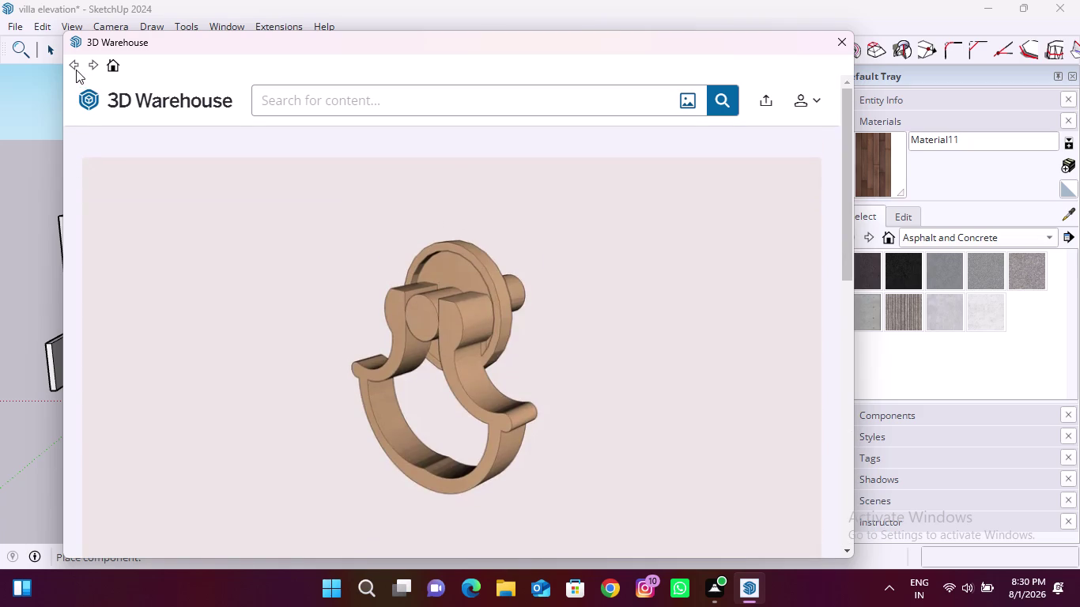
click(113, 62)
click(113, 62)
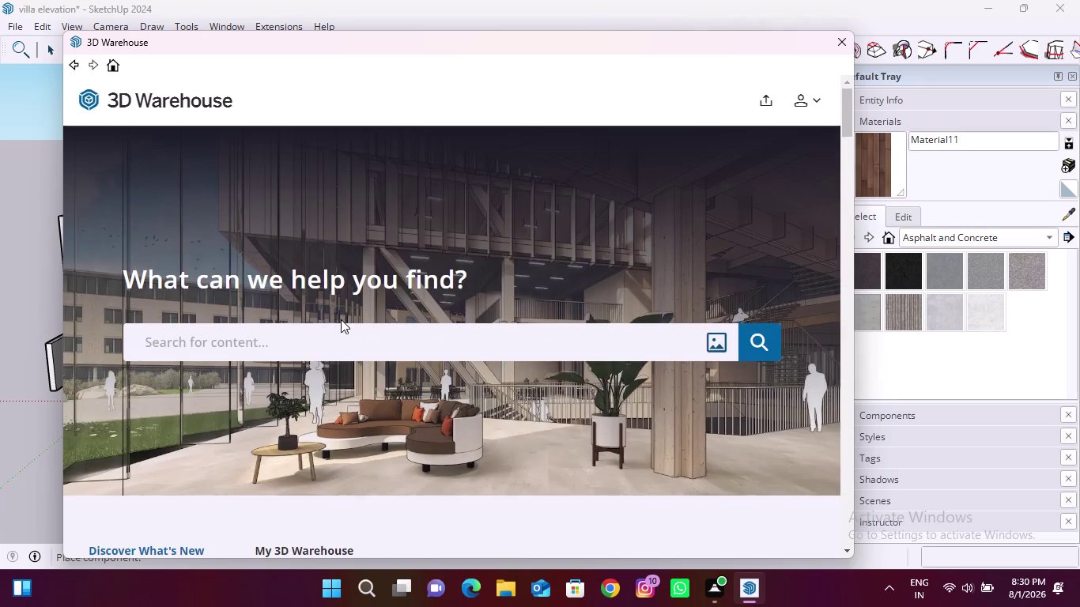
Search for 'handles', listing 20,734 models starting with a Straight Handle.
click(341, 330)
key(h)
text(a)
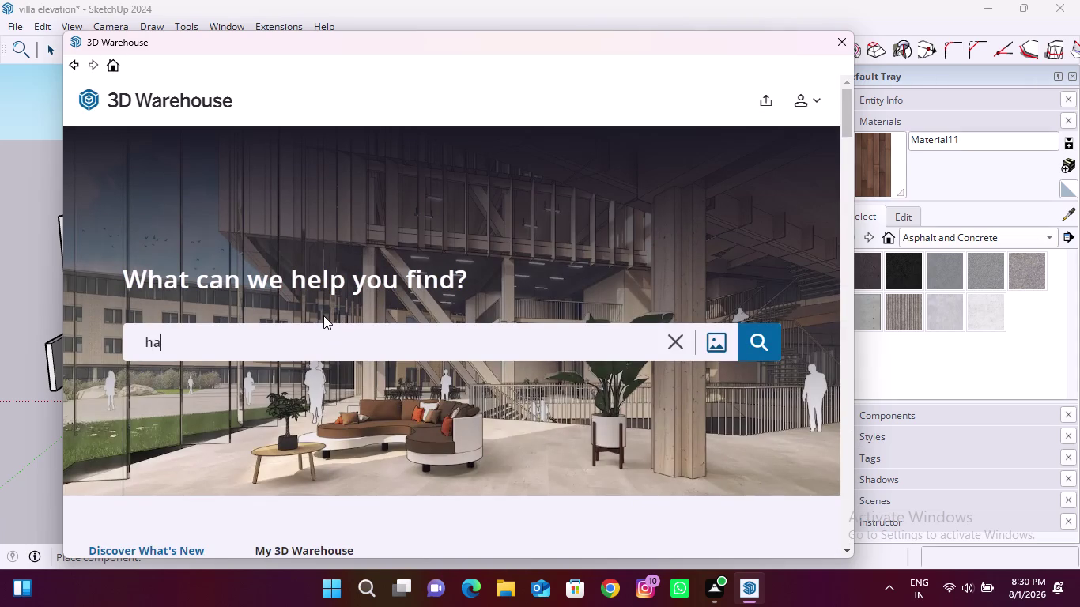
text(n)
text(dl)
text(e)
text(s)
key(Return)
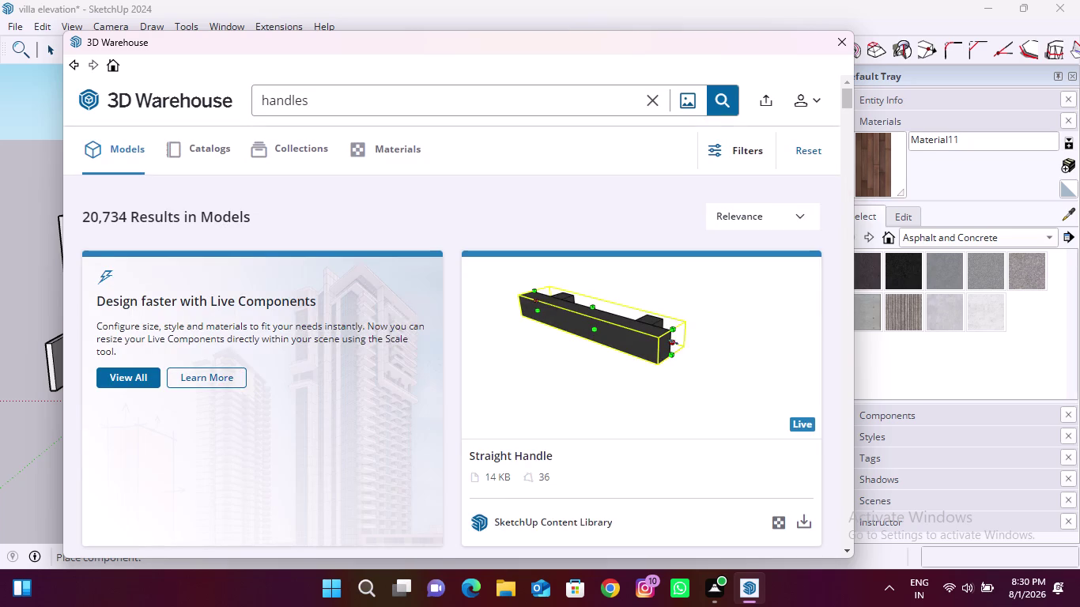
Scroll the handles results and open the gold bar Handle's page.
scroll(down, 3)
scroll(up, 3)
scroll(down, 3)
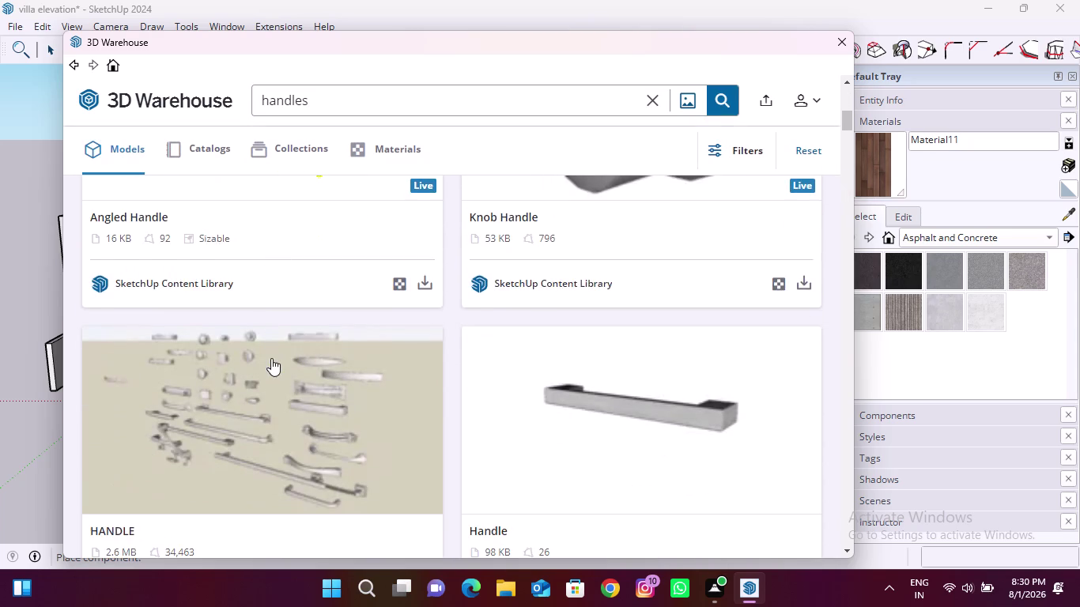
scroll(down, 3)
scroll(up, 3)
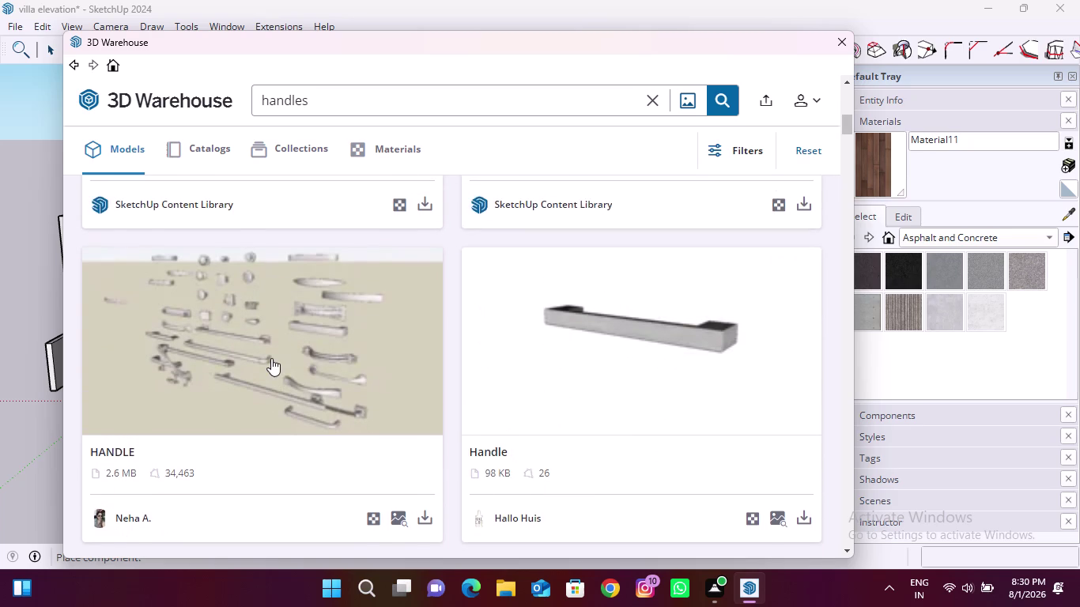
scroll(down, 3)
scroll(down, 3)
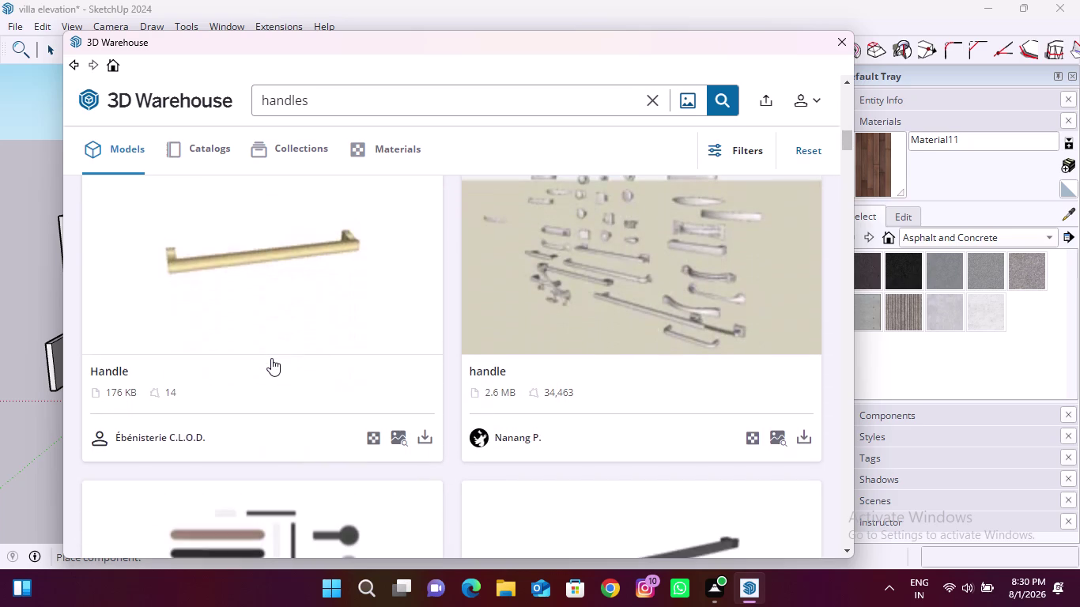
click(276, 318)
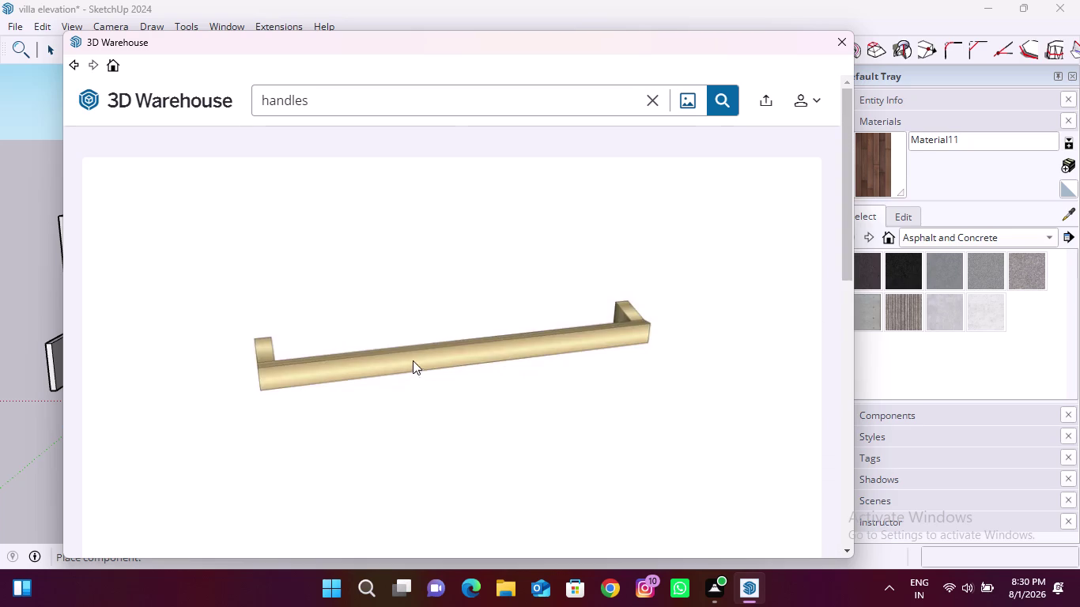
Back in the results, load the gold Handle by Ébénisterie C.L.O.D. into the villa model.
click(76, 63)
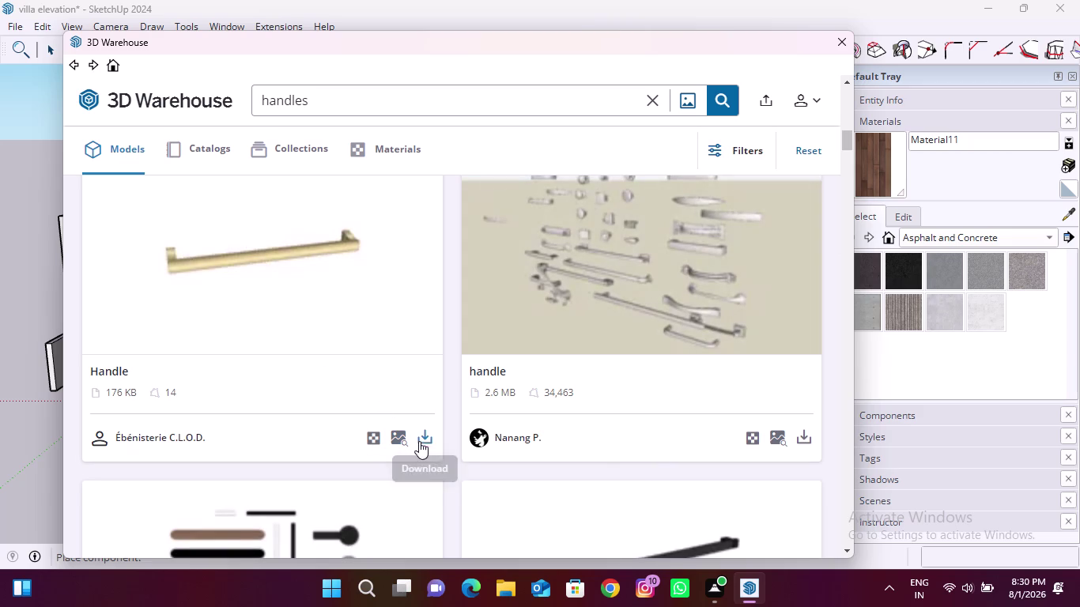
click(419, 441)
click(400, 308)
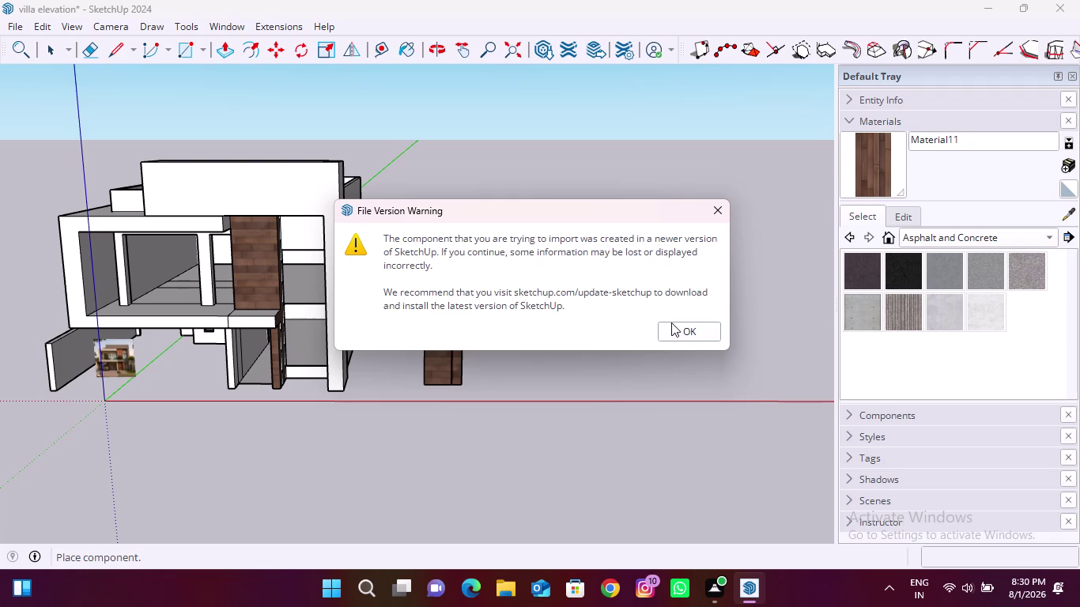
Dismiss the gold Handle's newer-version warning and click back into the model.
click(717, 212)
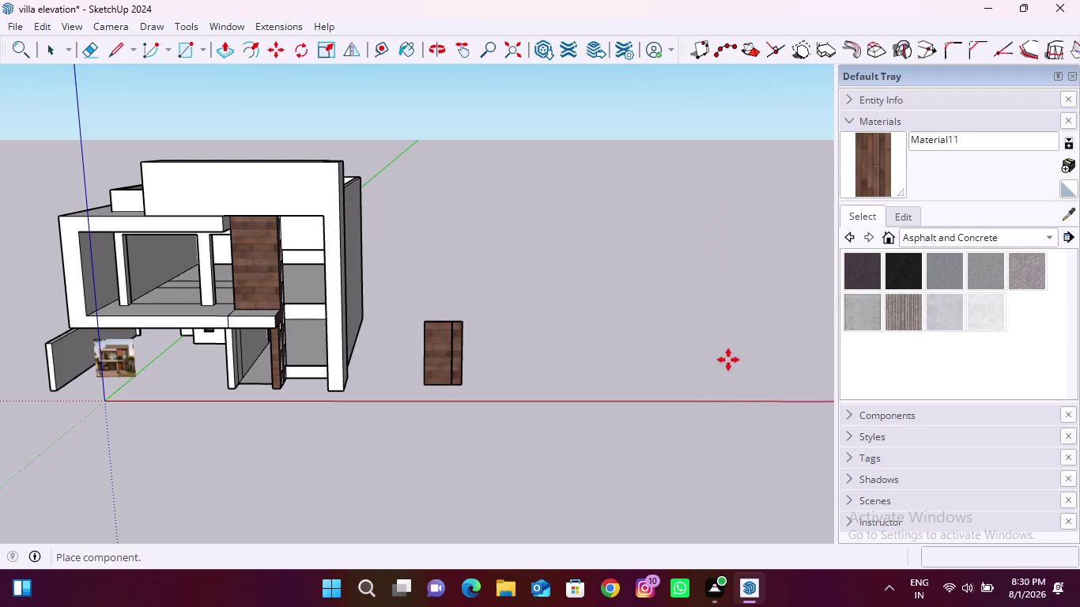
click(237, 24)
click(276, 147)
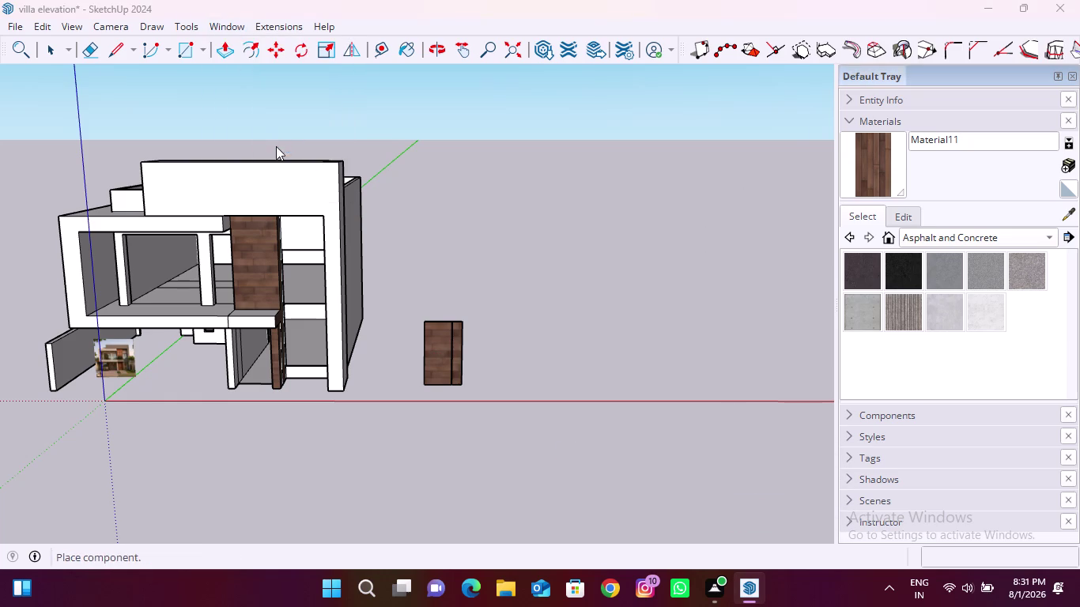